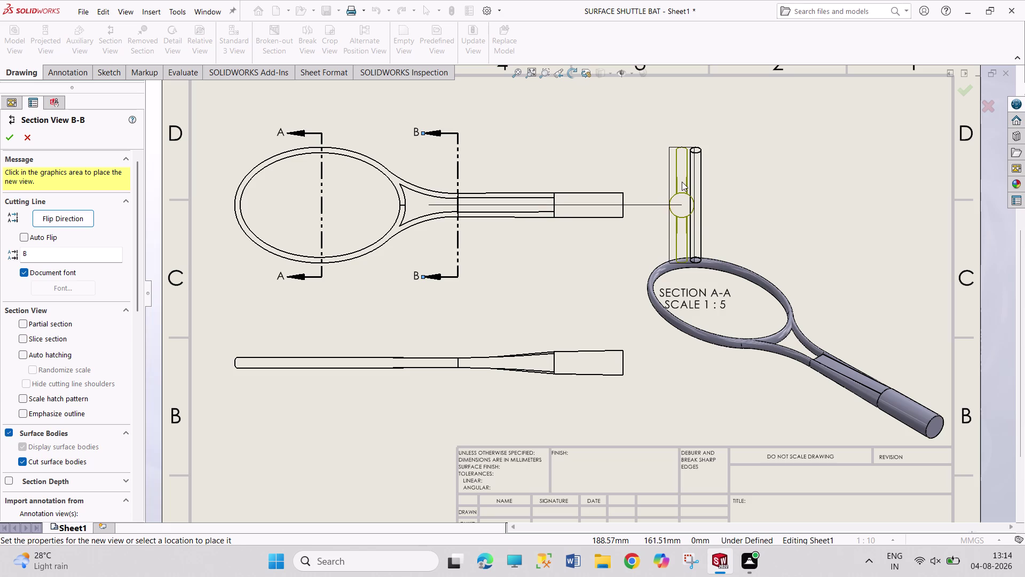
Discard section B-B and place a new vertical cutting line C across the bat handle.
key(Escape)
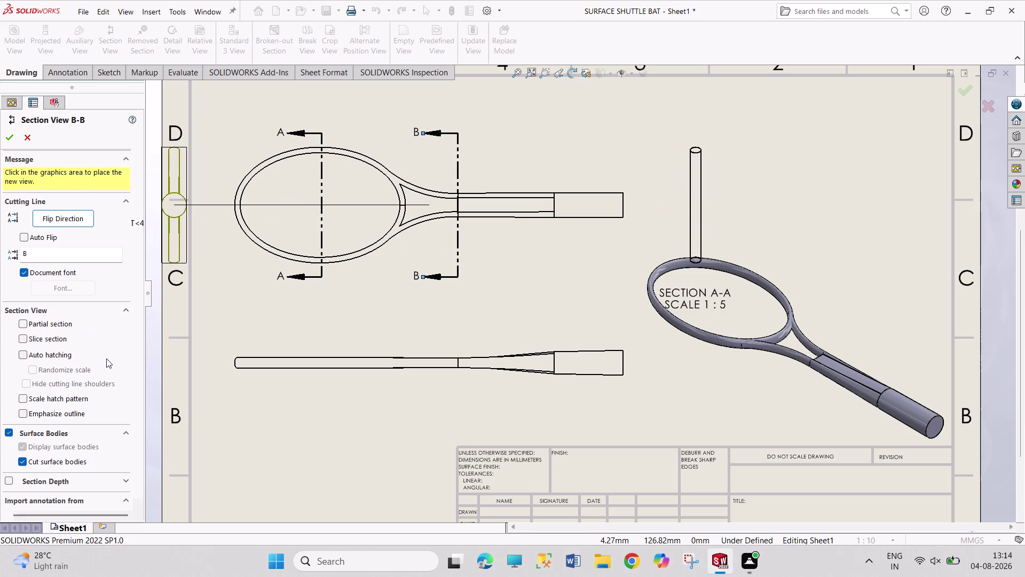
key(Escape)
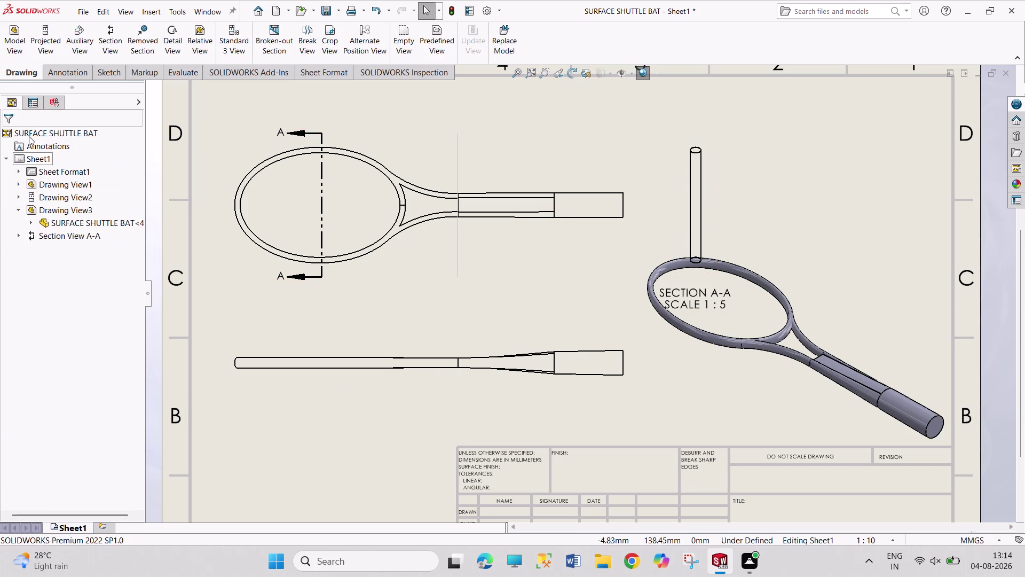
click(103, 40)
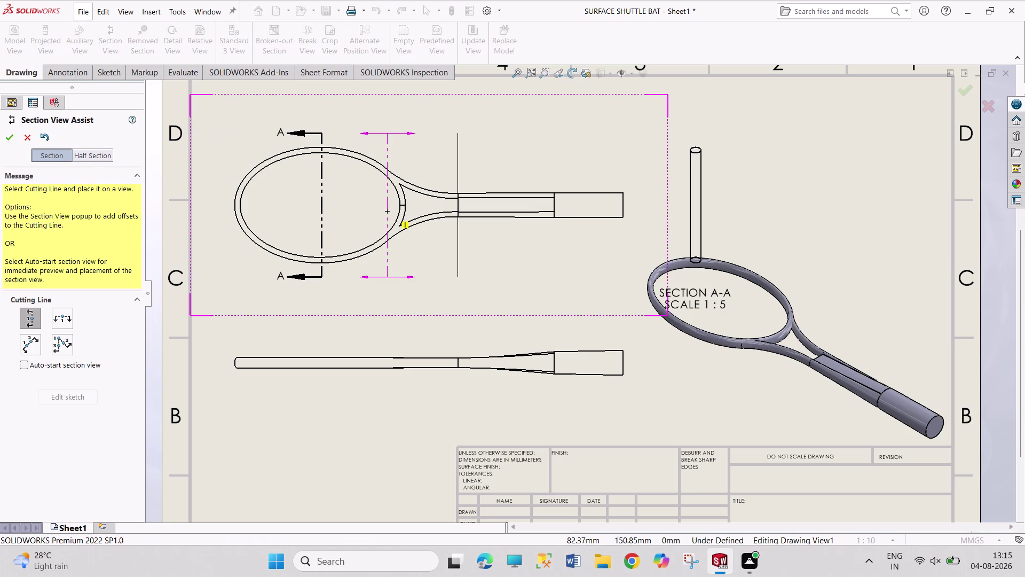
click(456, 205)
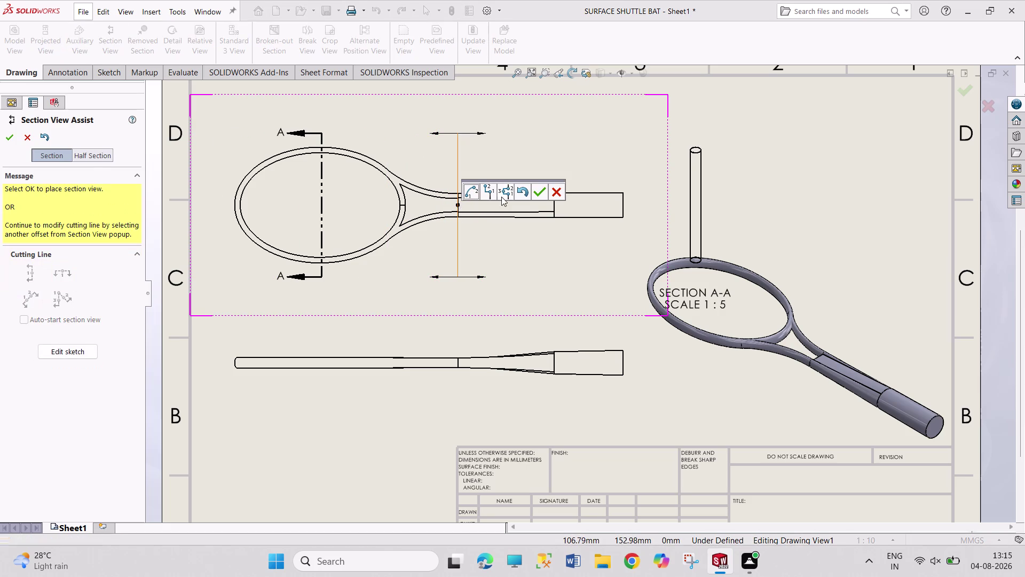
click(542, 188)
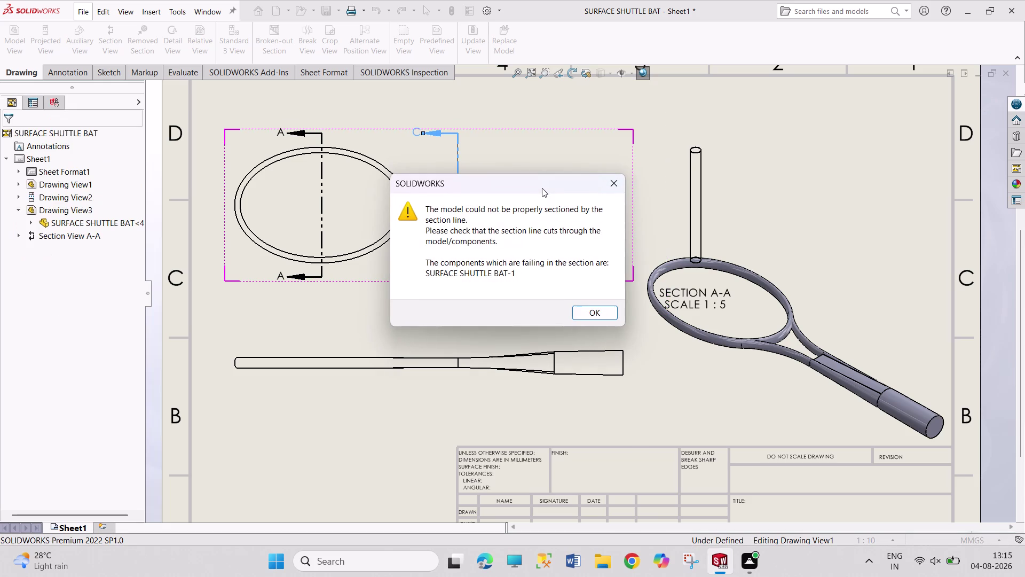
click(606, 182)
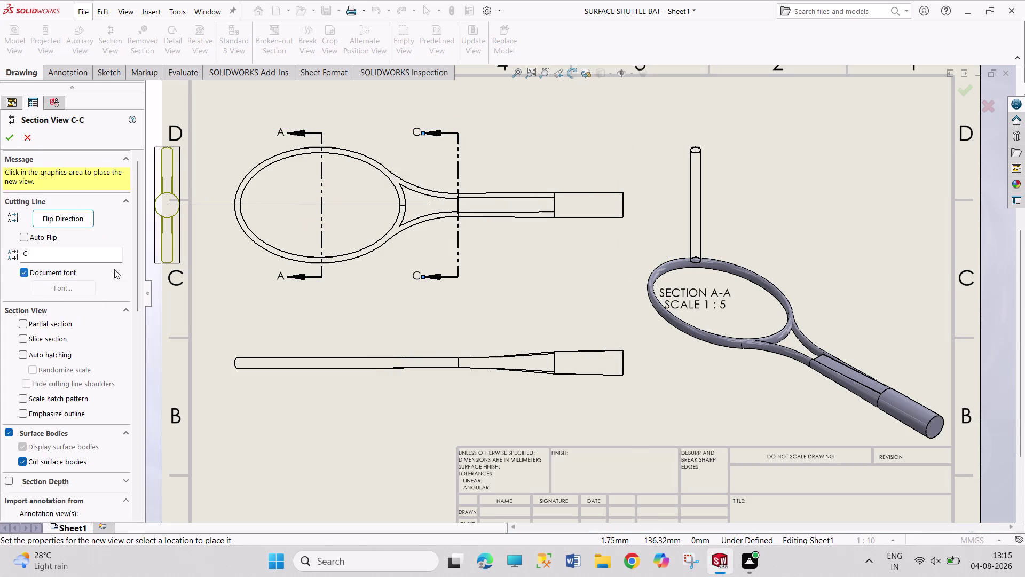
Reverse the C-C cut direction so its arrows point toward the handle end.
click(42, 237)
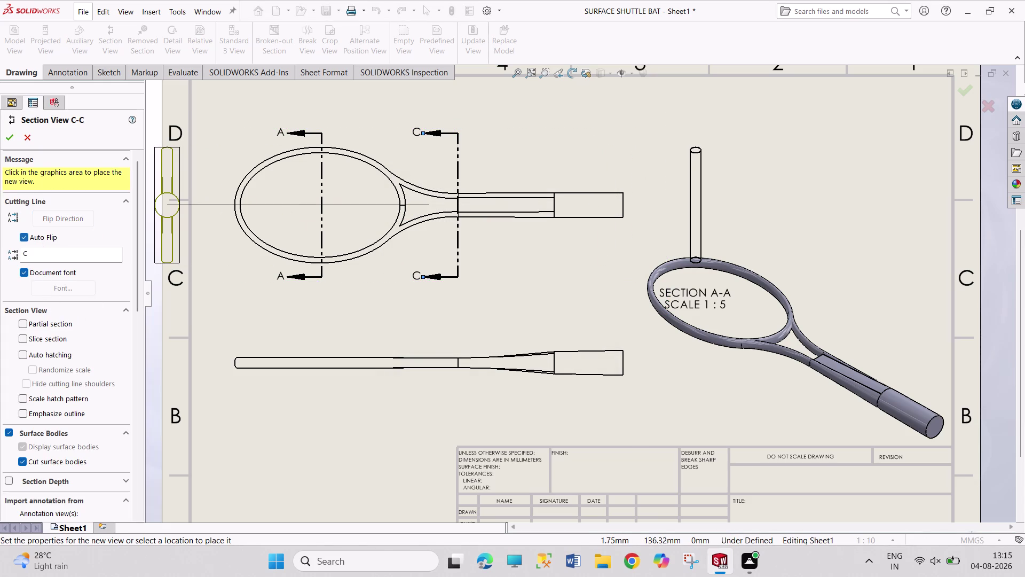
click(42, 240)
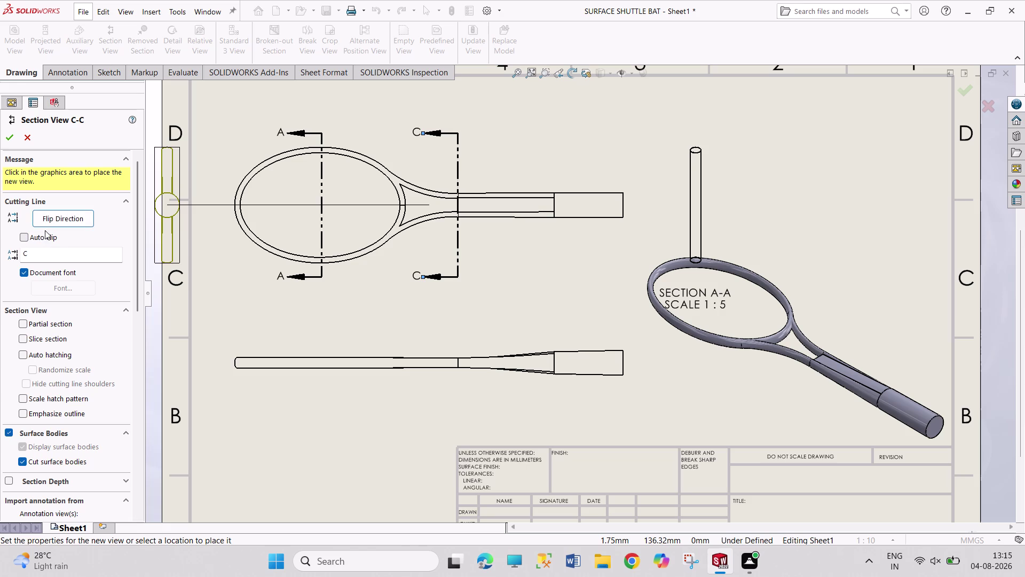
click(47, 223)
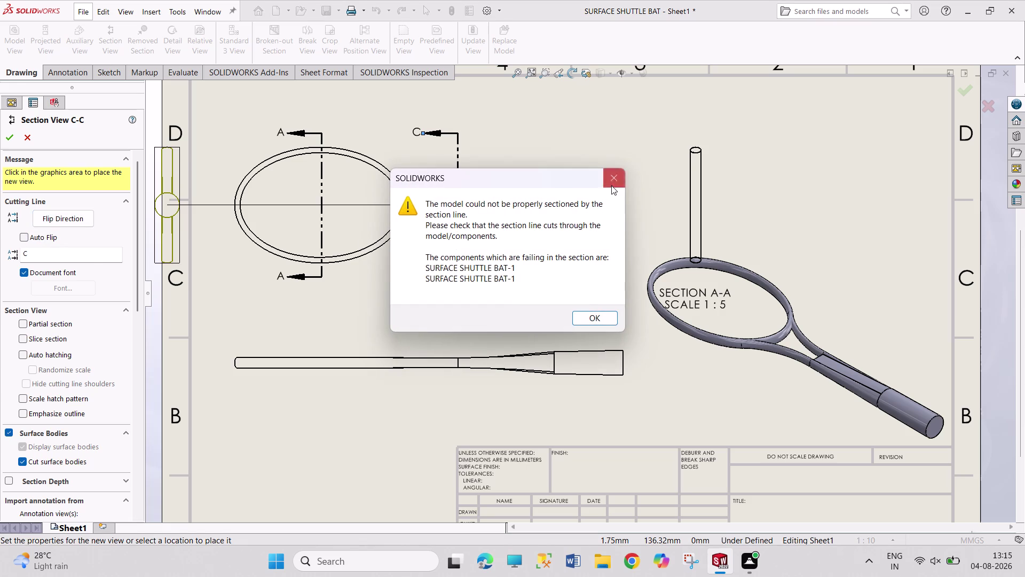
click(611, 185)
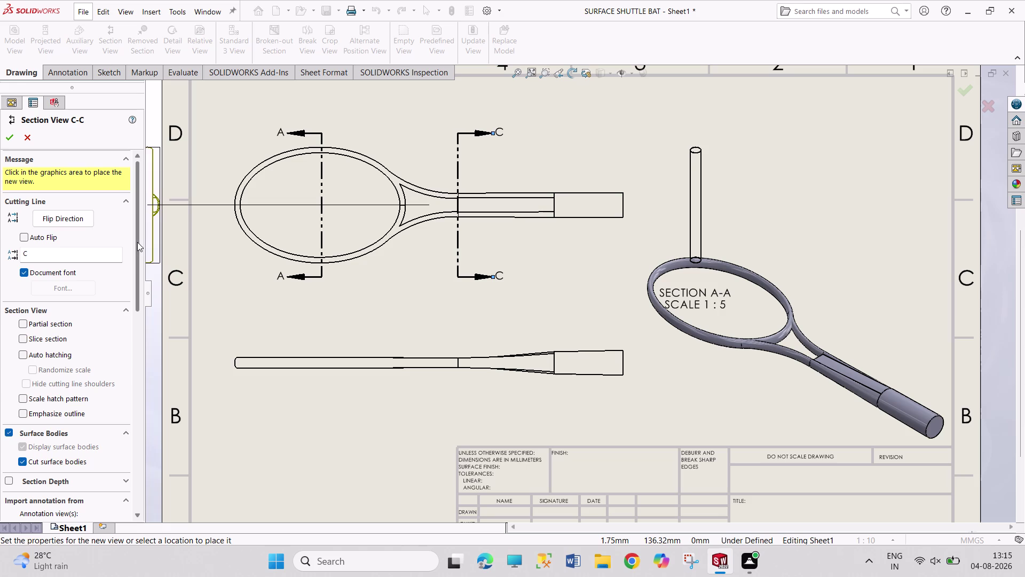
Review the Section View C-C options and set it as a slice section.
drag(138, 242, 140, 259)
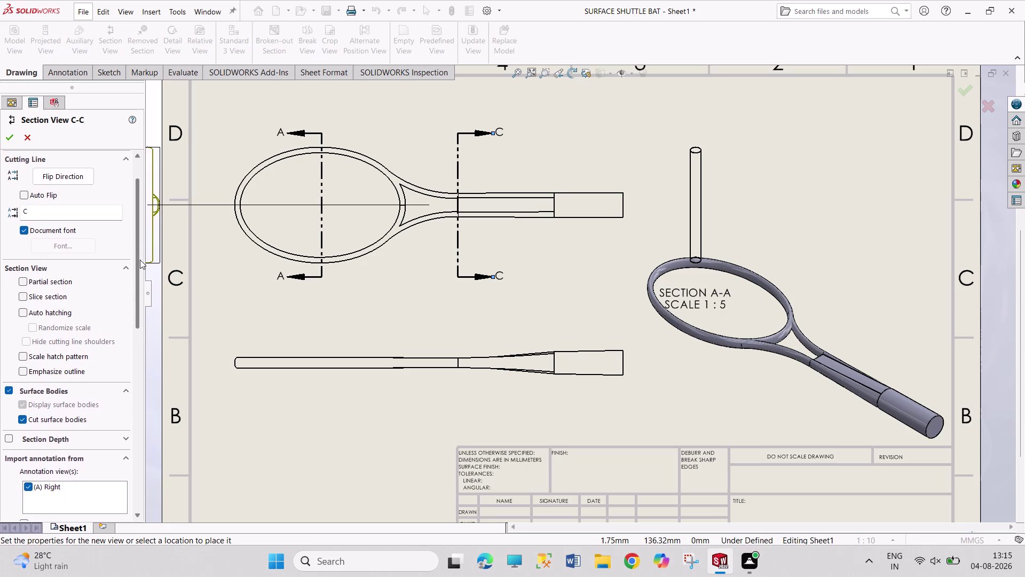
drag(140, 259, 117, 349)
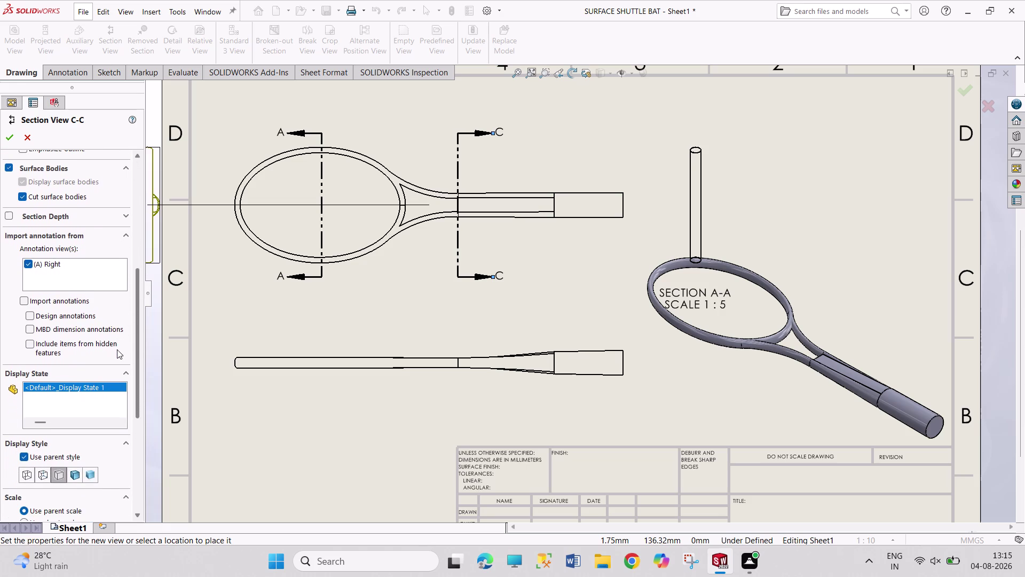
drag(117, 350, 101, 384)
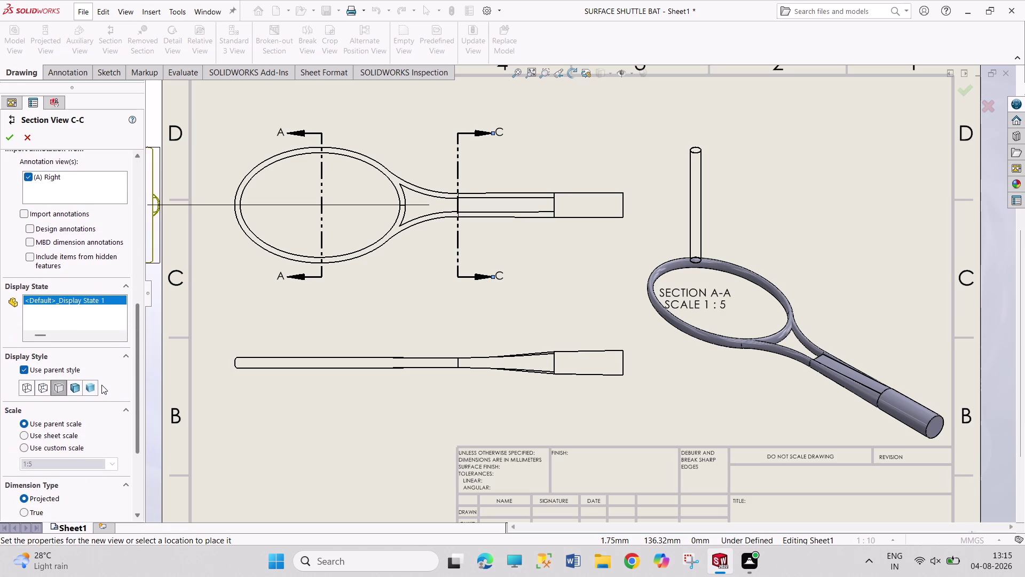
drag(102, 384, 96, 421)
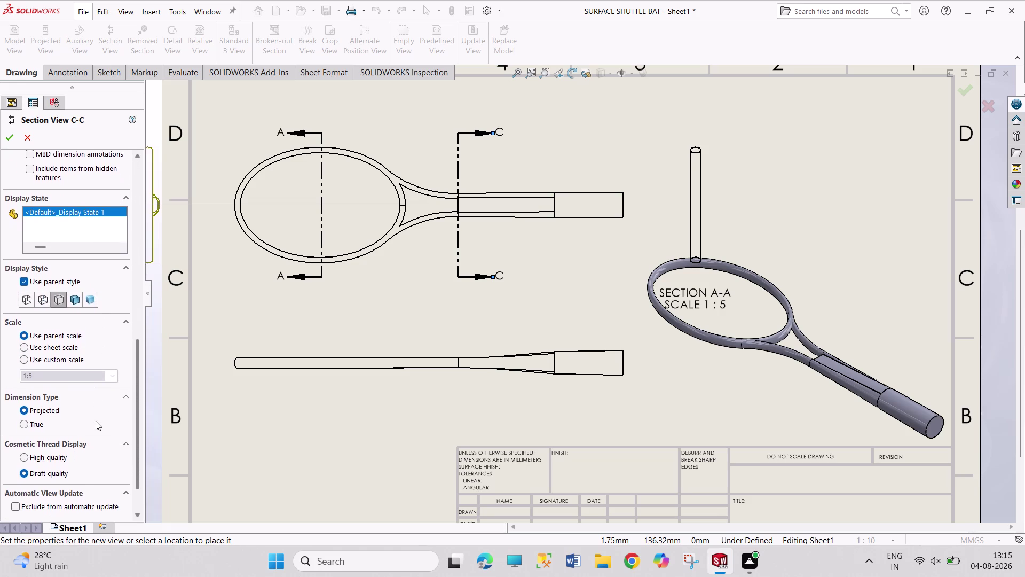
drag(95, 421, 90, 464)
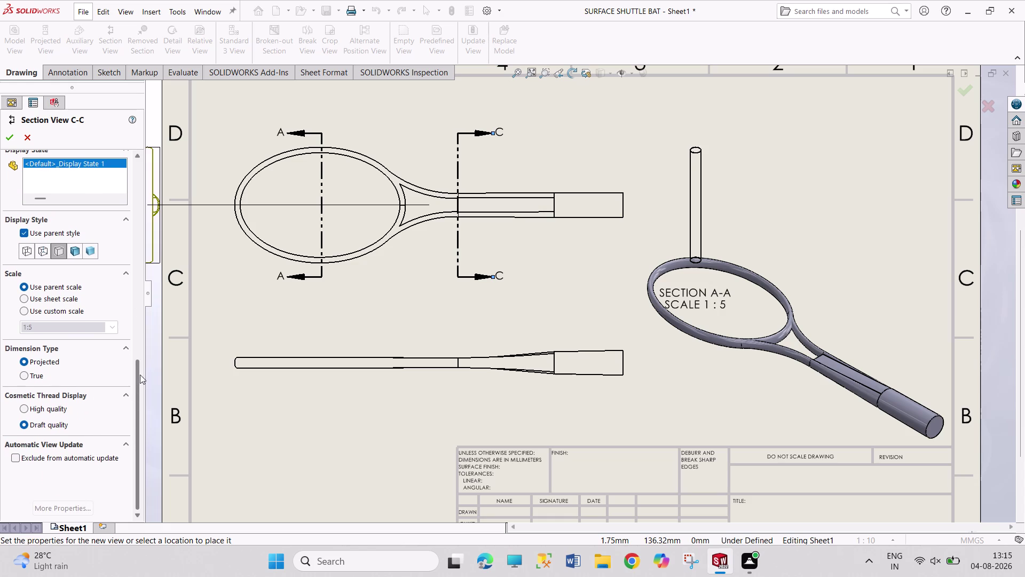
drag(137, 370, 138, 358)
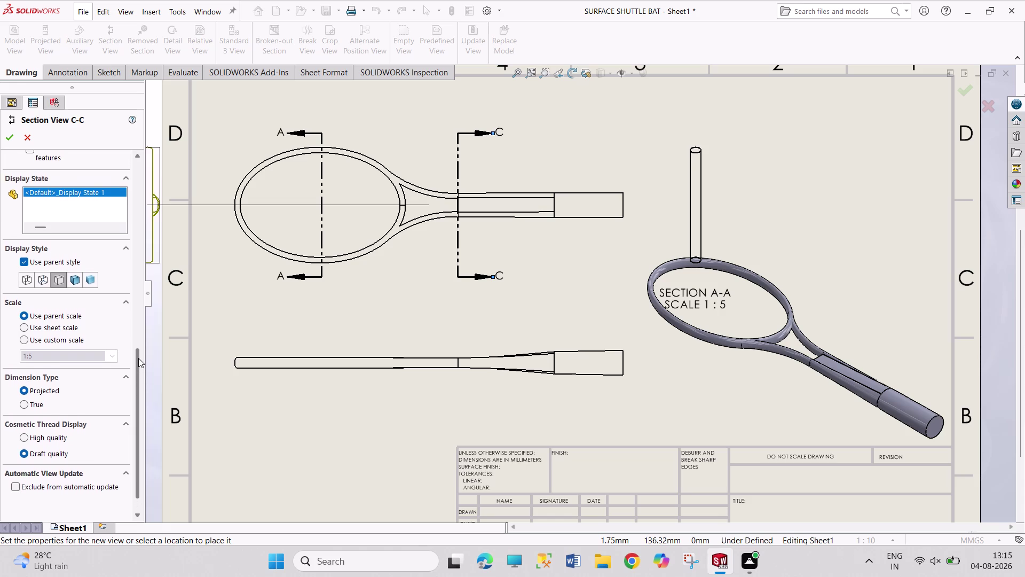
drag(139, 358, 147, 309)
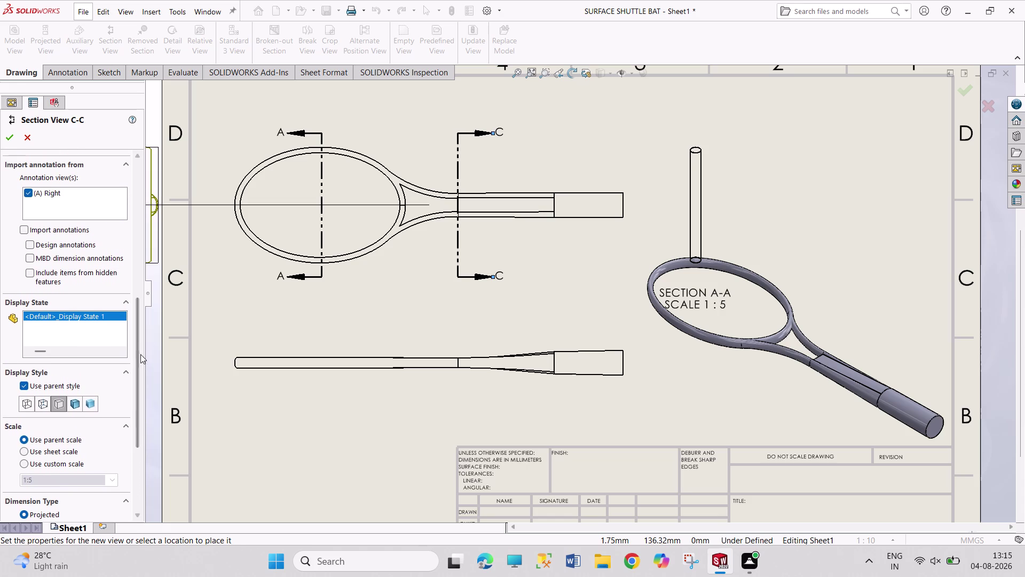
drag(138, 358, 140, 351)
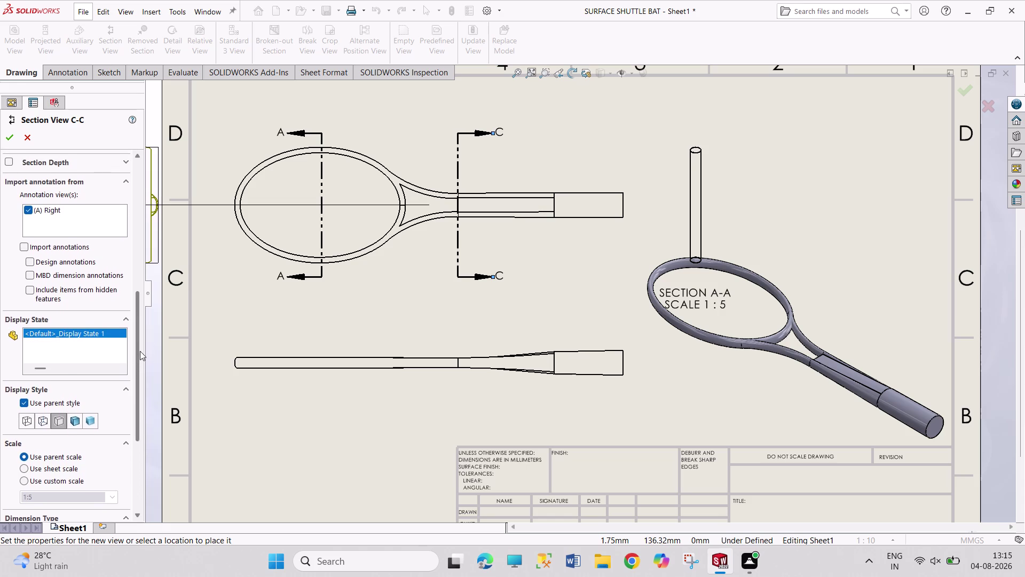
drag(140, 351, 141, 333)
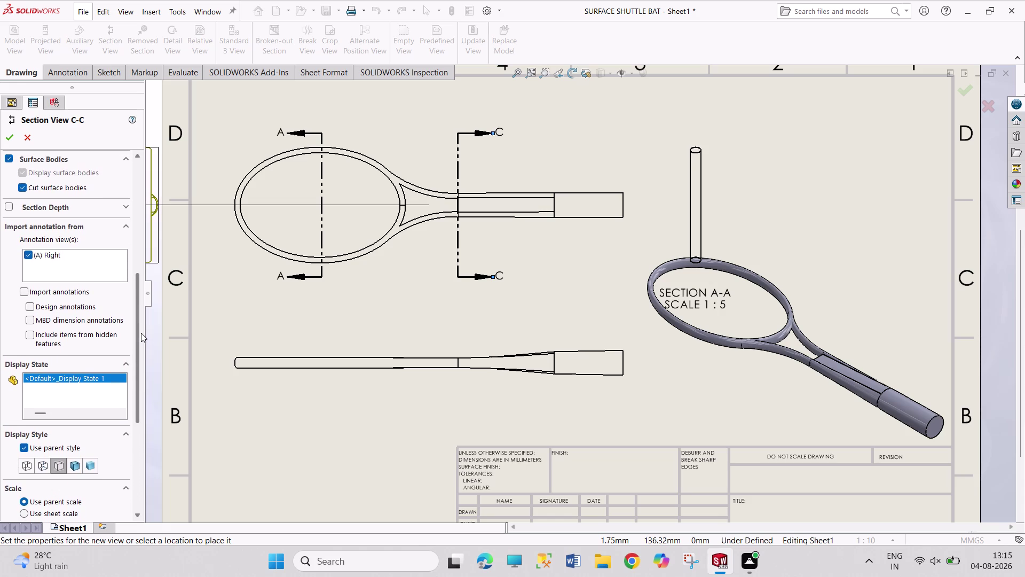
drag(141, 333, 141, 329)
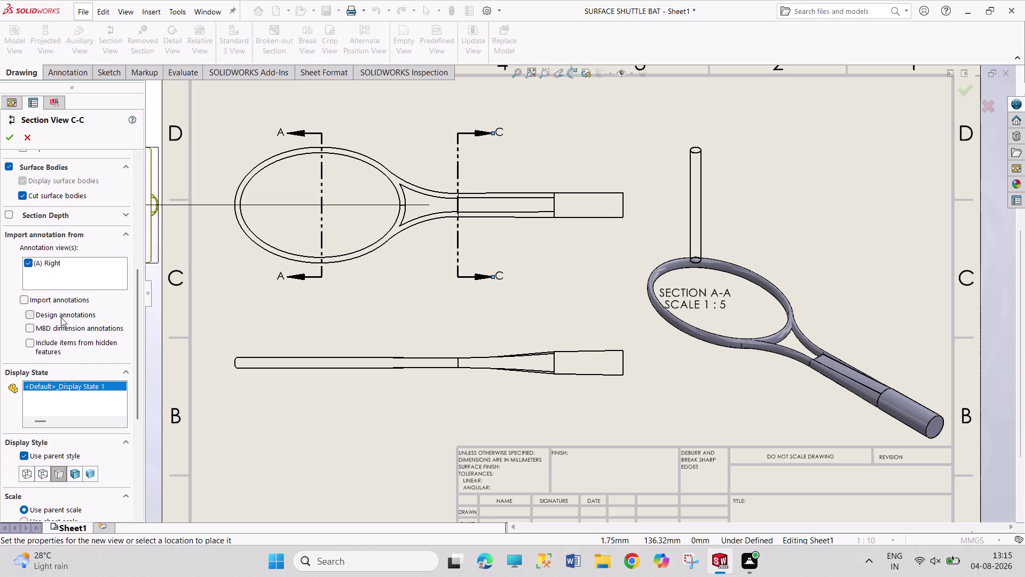
scroll(up, 3)
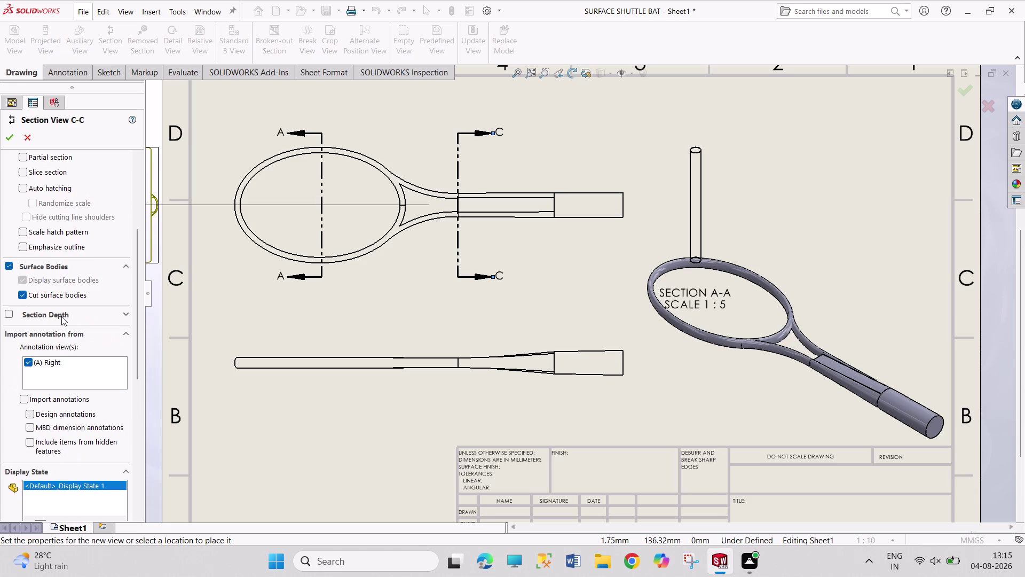
scroll(up, 3)
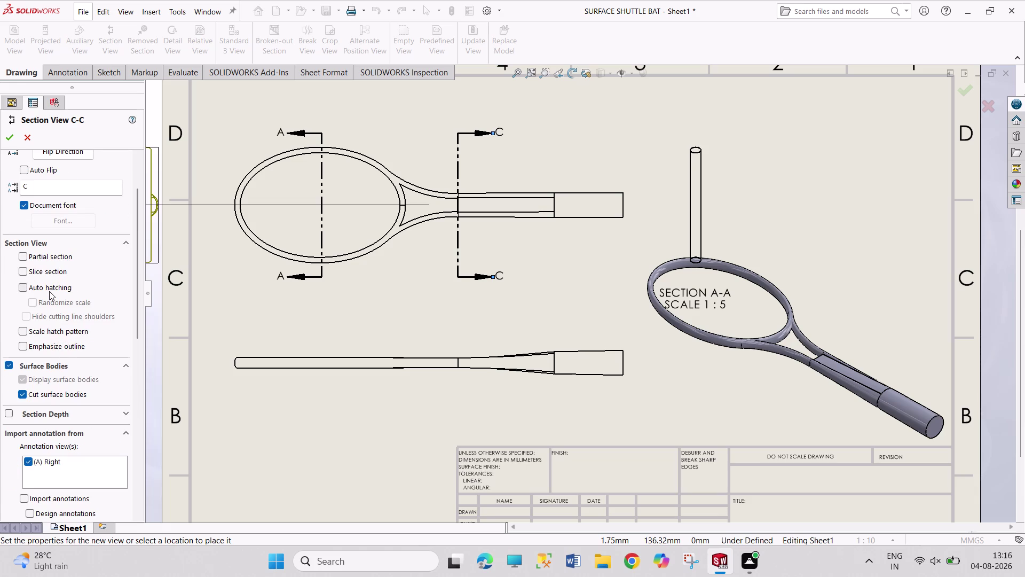
click(57, 272)
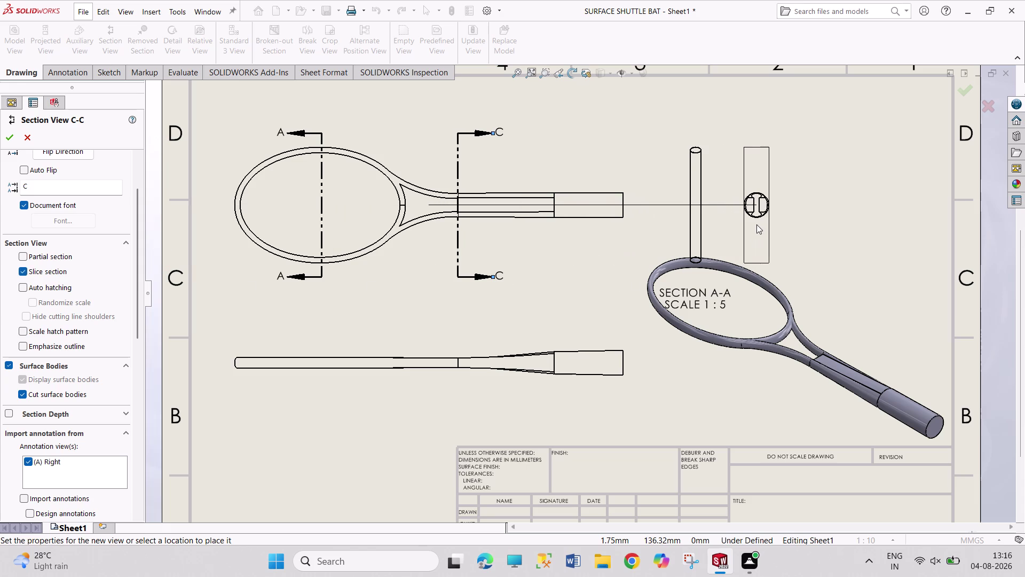
Place the circular slice section C-C to the right of the upright view and confirm it.
click(757, 224)
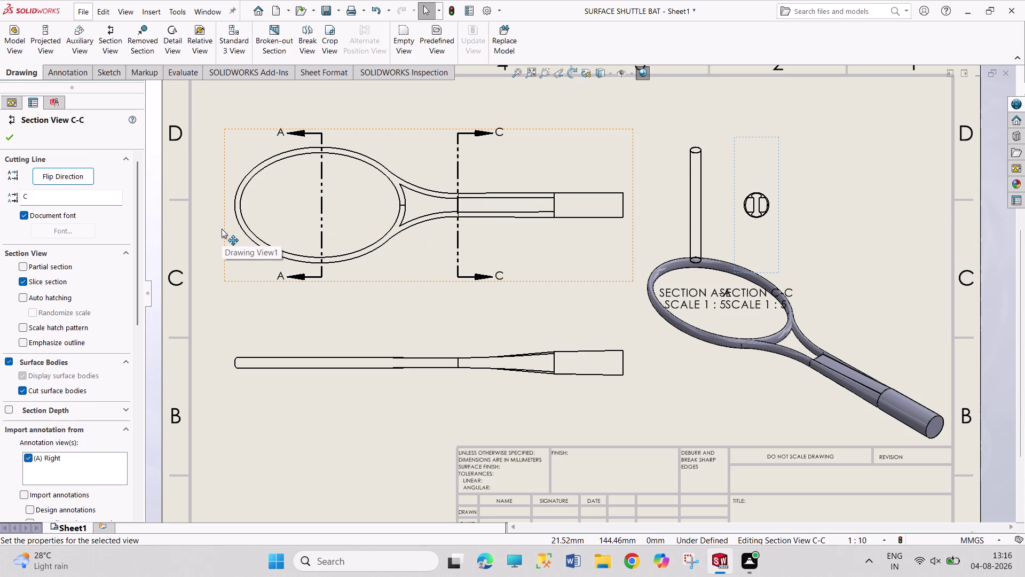
click(9, 136)
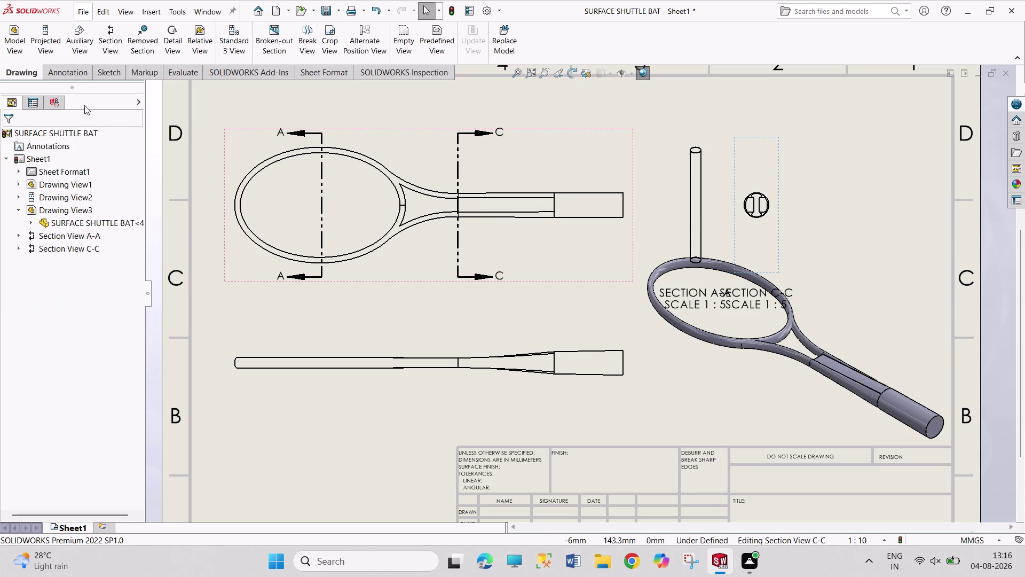
Add a reversed cutting line D-D at the handle's end.
click(112, 34)
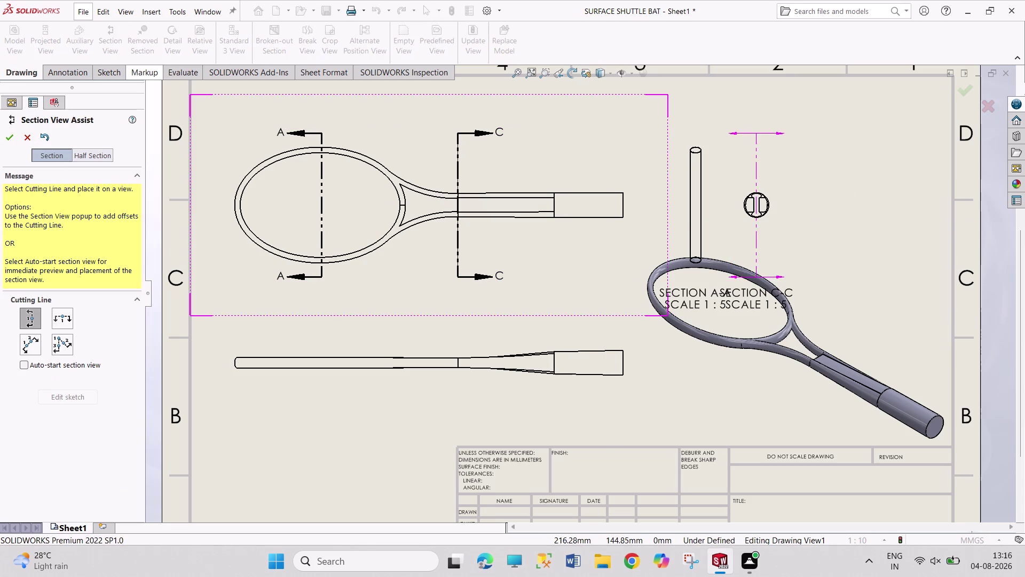
click(623, 203)
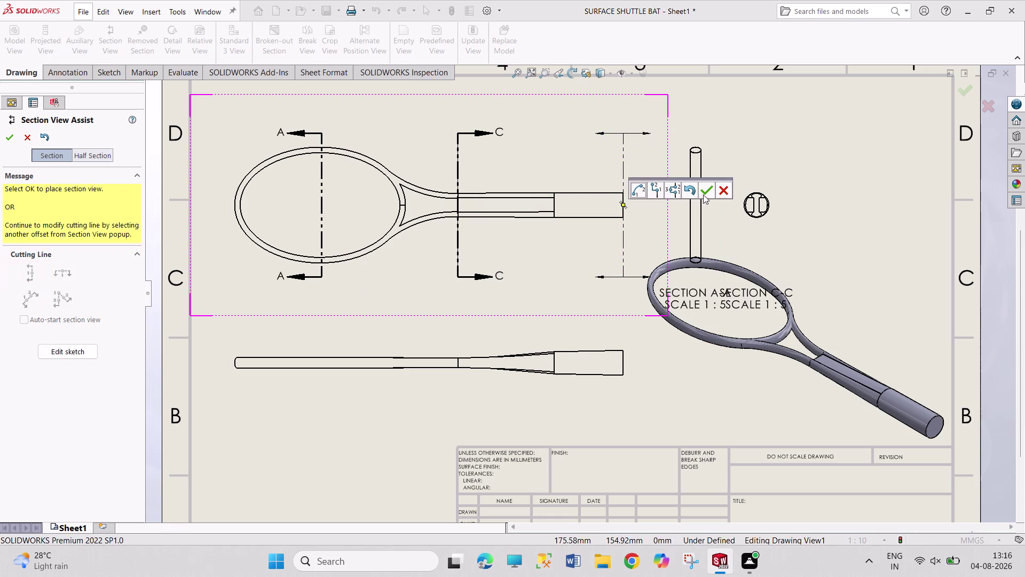
click(710, 187)
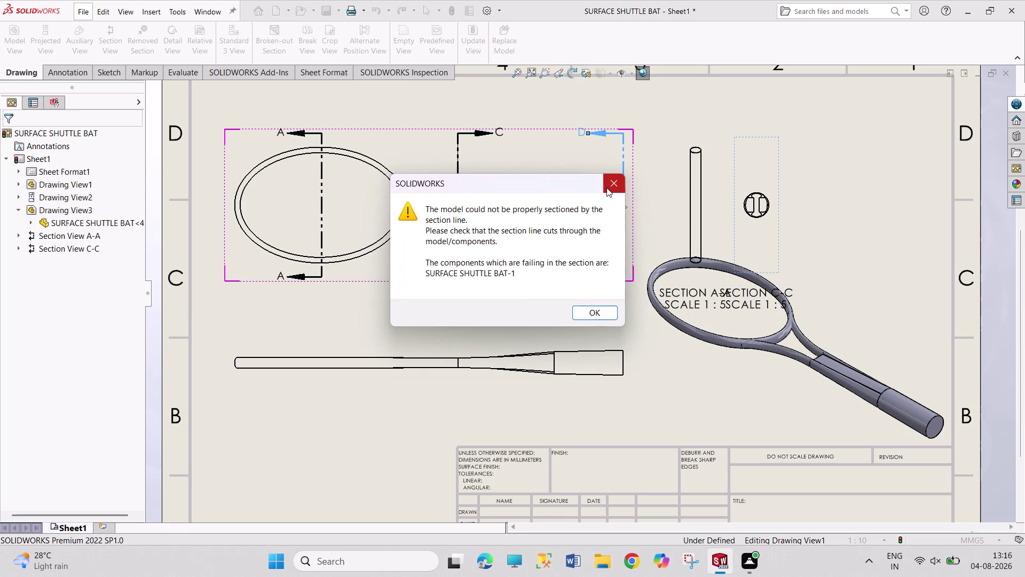
click(607, 188)
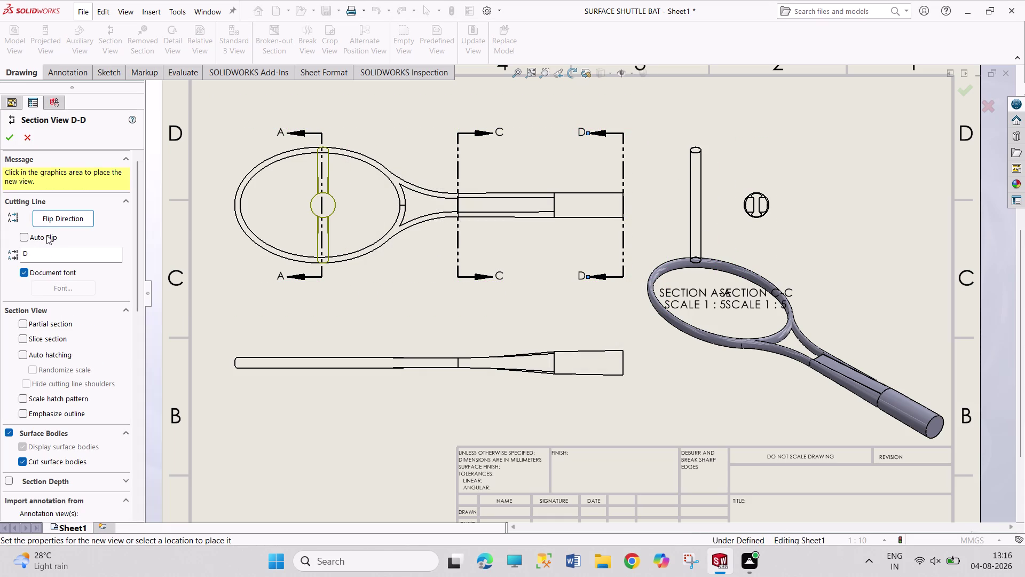
click(63, 220)
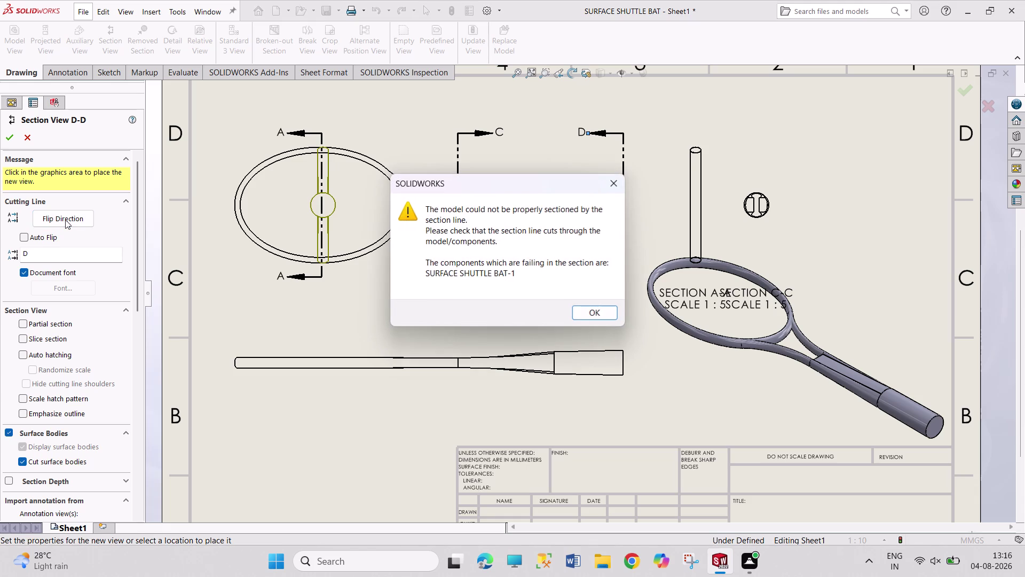
click(612, 192)
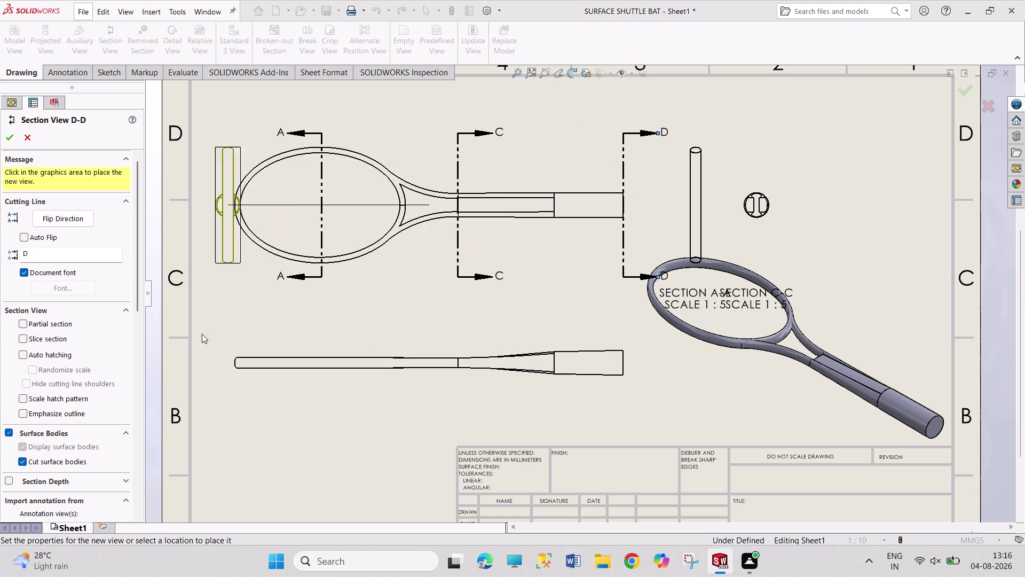
Make D-D a slice section and place it right of section C-C.
drag(134, 301, 135, 301)
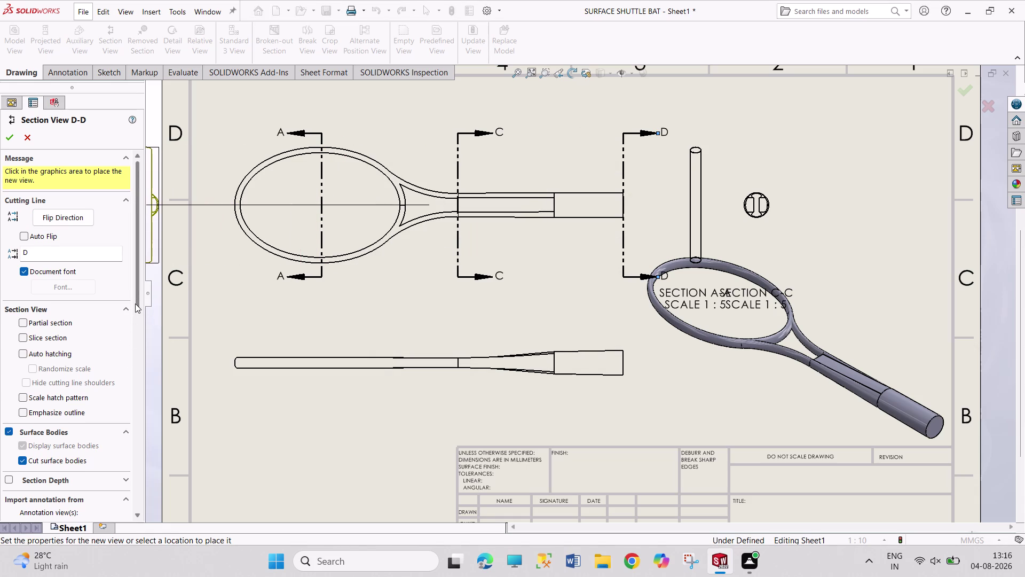
drag(135, 302, 136, 329)
click(57, 269)
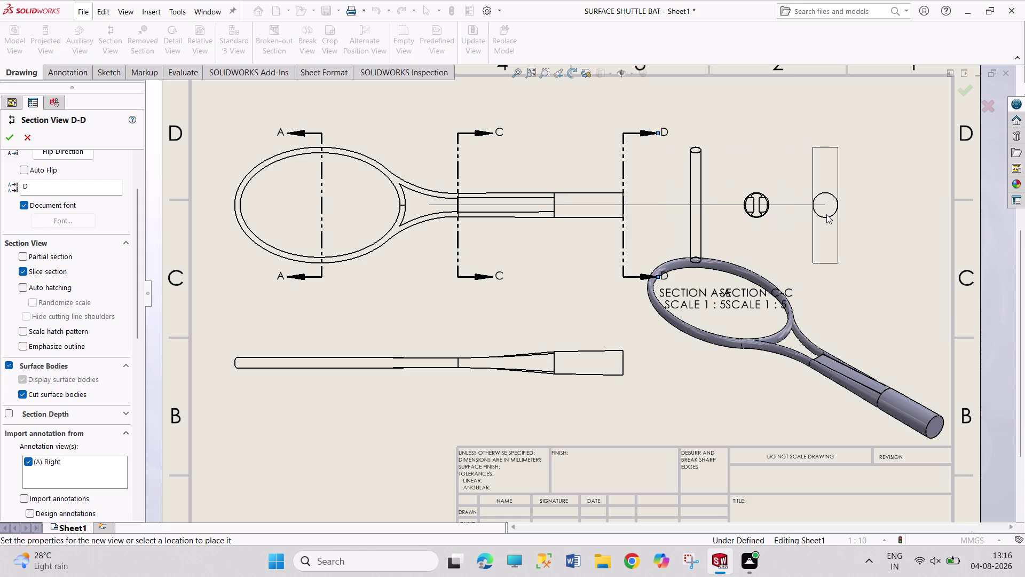
click(827, 214)
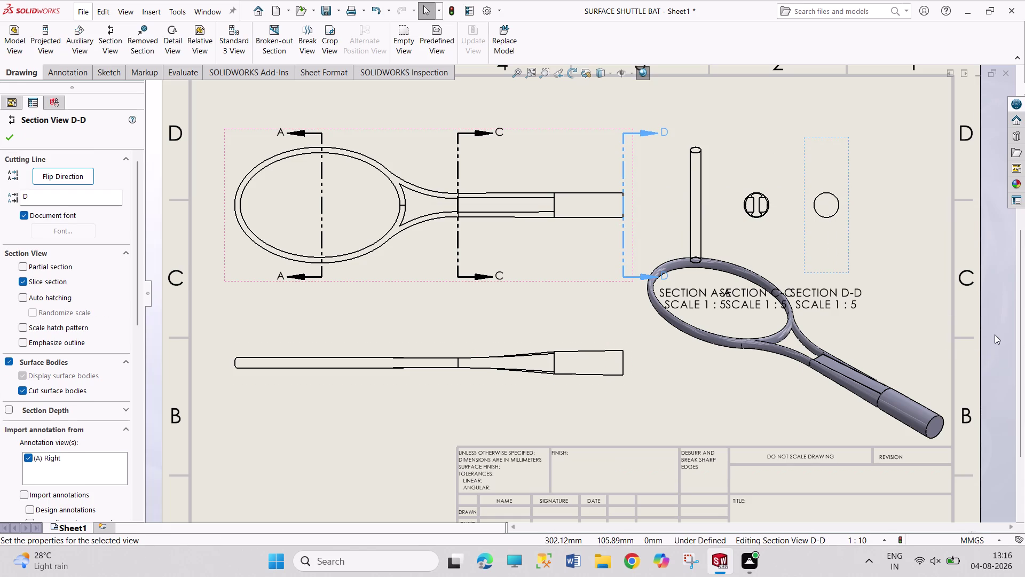
scroll(up, 3)
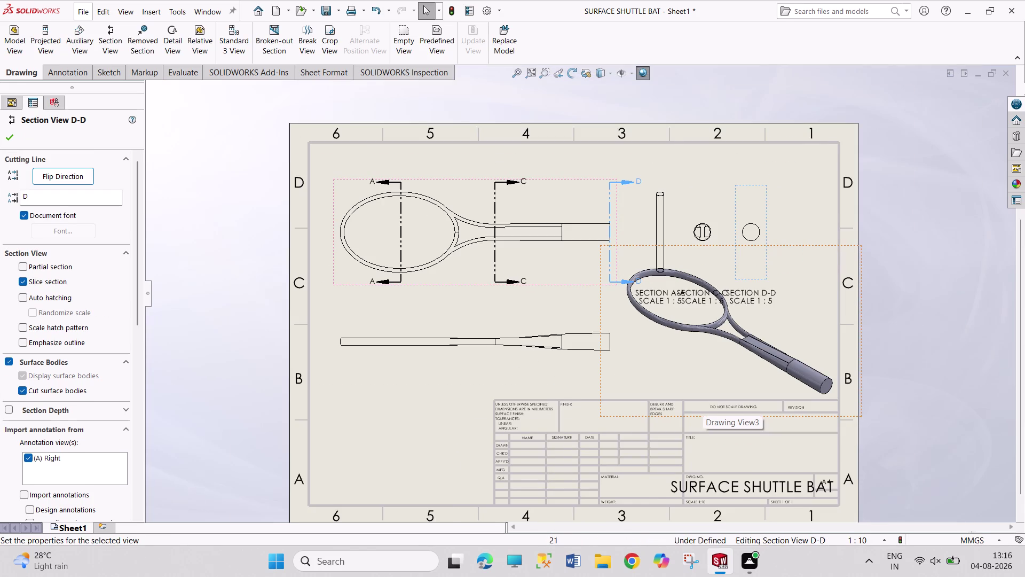
Nudge the long side view and move the 3D bat view lower on the sheet.
scroll(down, 3)
scroll(up, 3)
scroll(down, 3)
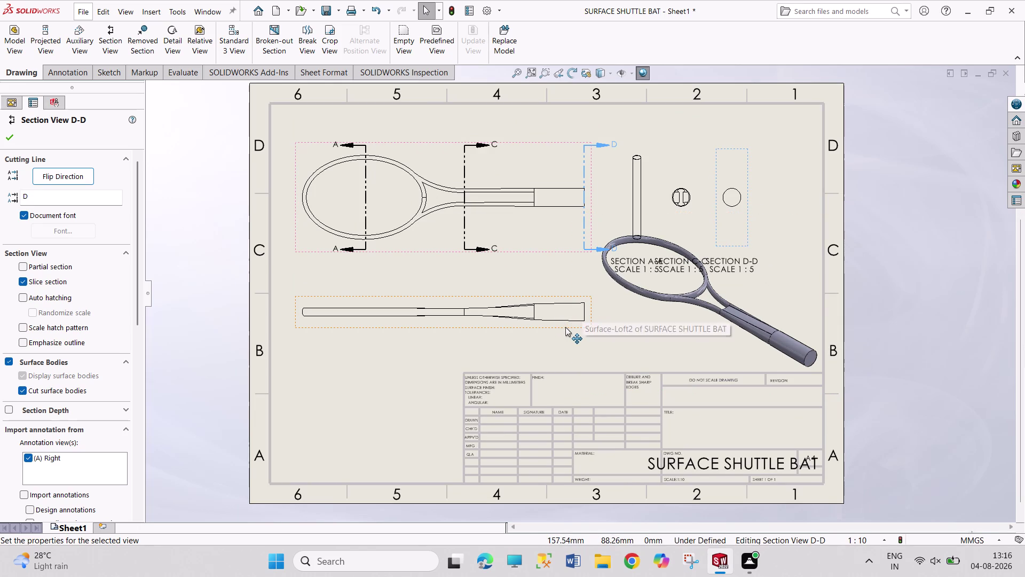
drag(563, 326, 534, 342)
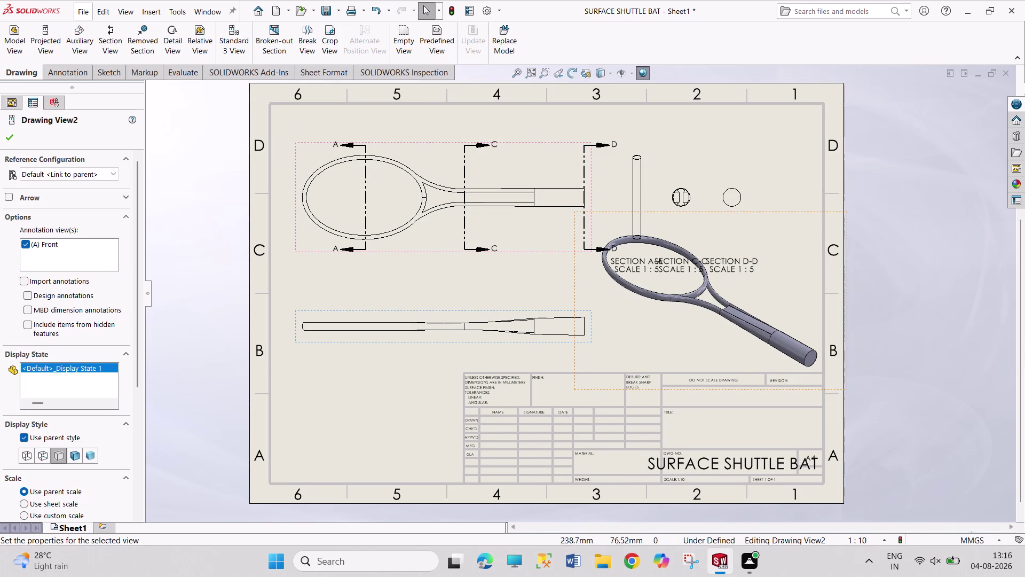
drag(784, 211, 784, 222)
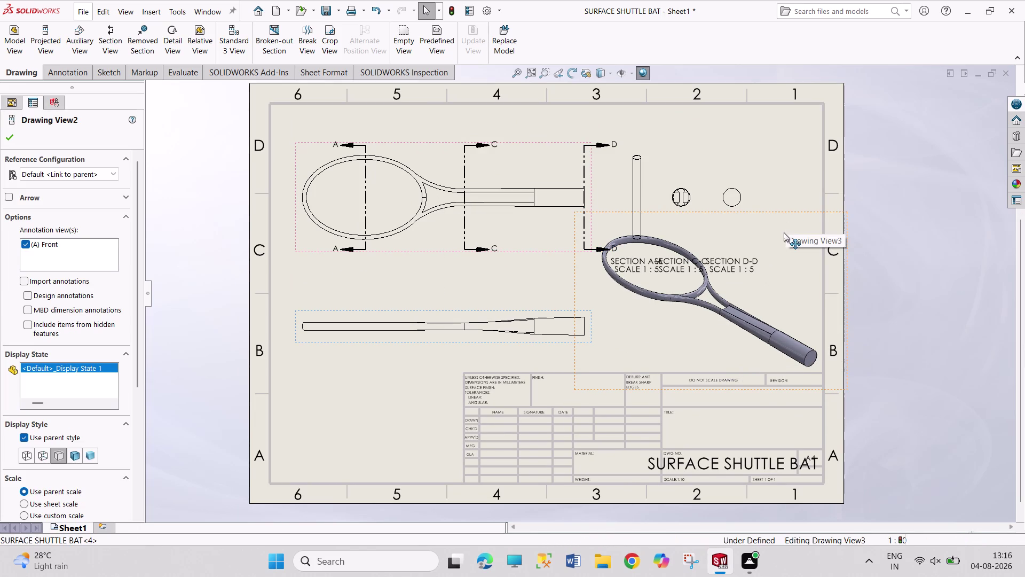
drag(784, 222, 784, 270)
click(923, 307)
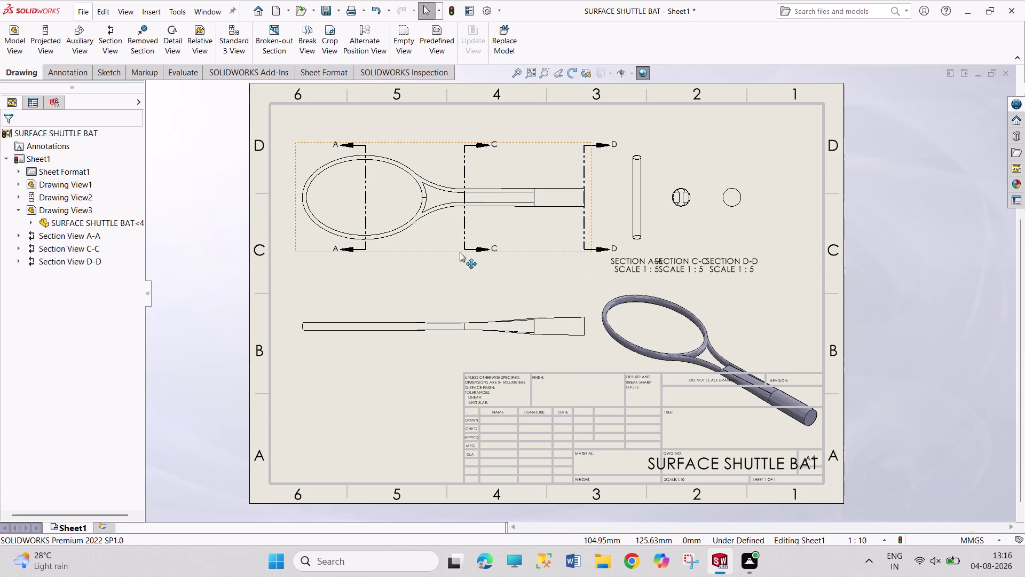
scroll(down, 3)
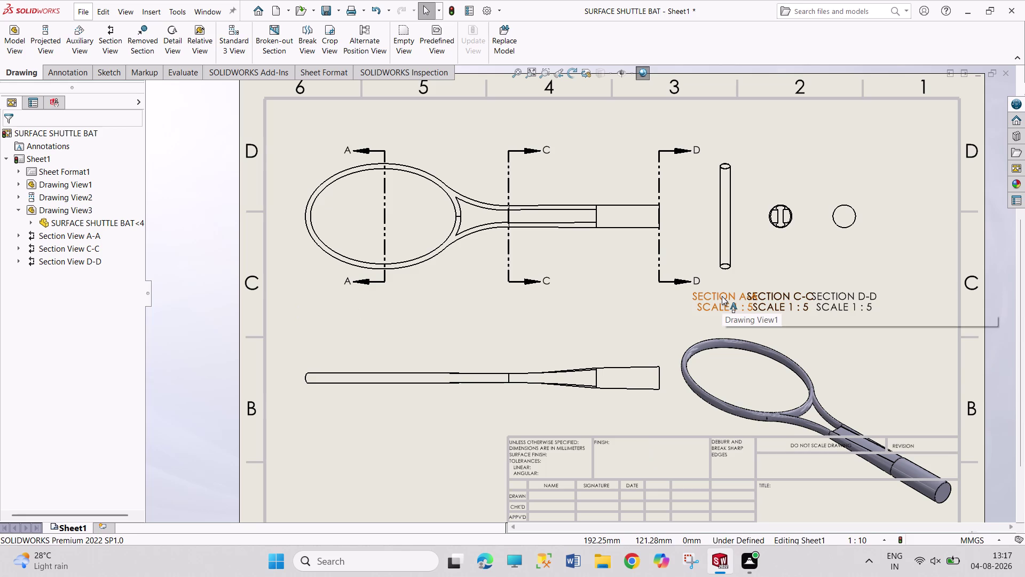
Move the SECTION A-A, C-C and D-D labels beneath their own views.
drag(723, 296, 726, 279)
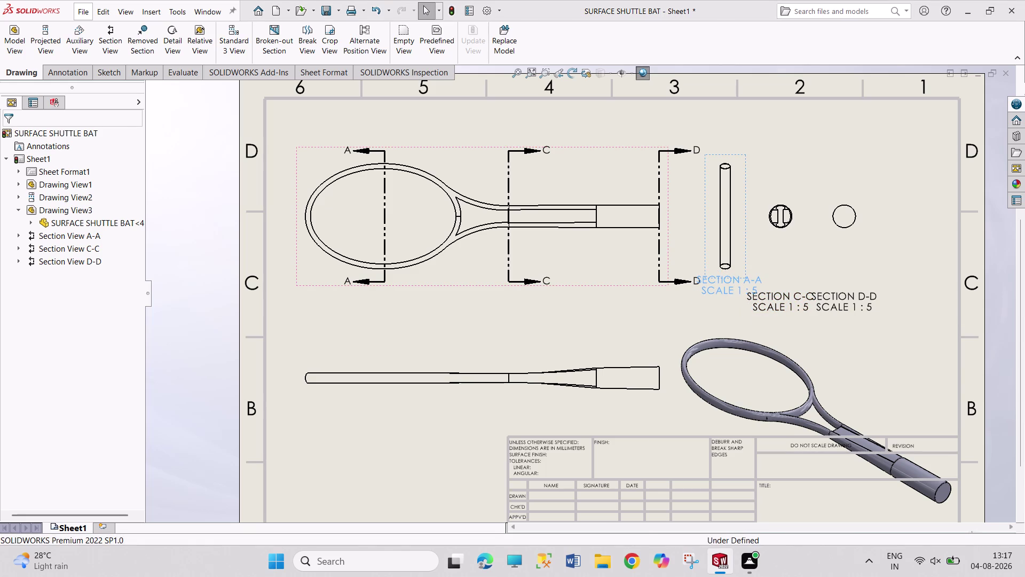
drag(851, 291, 884, 261)
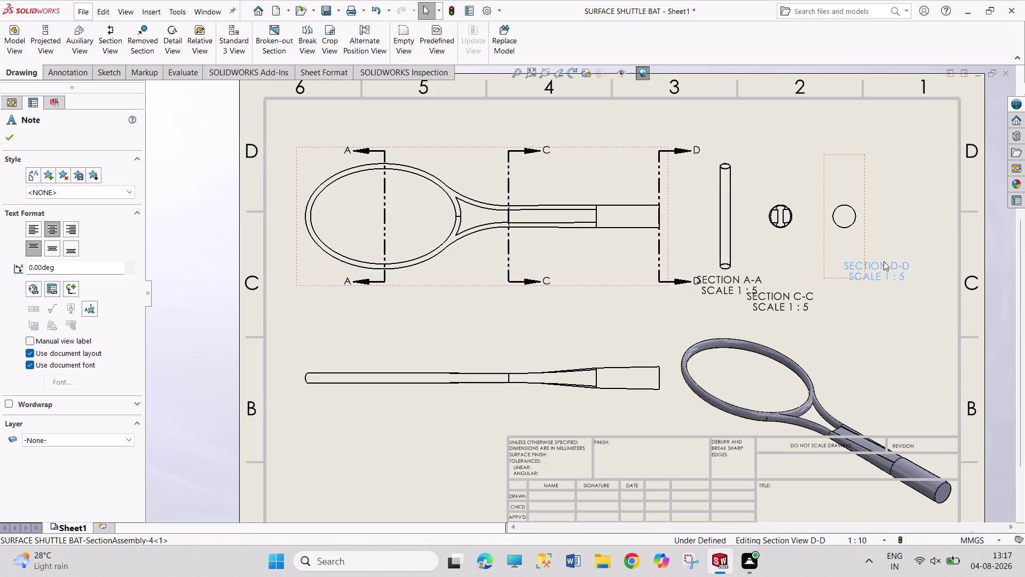
drag(884, 261, 905, 253)
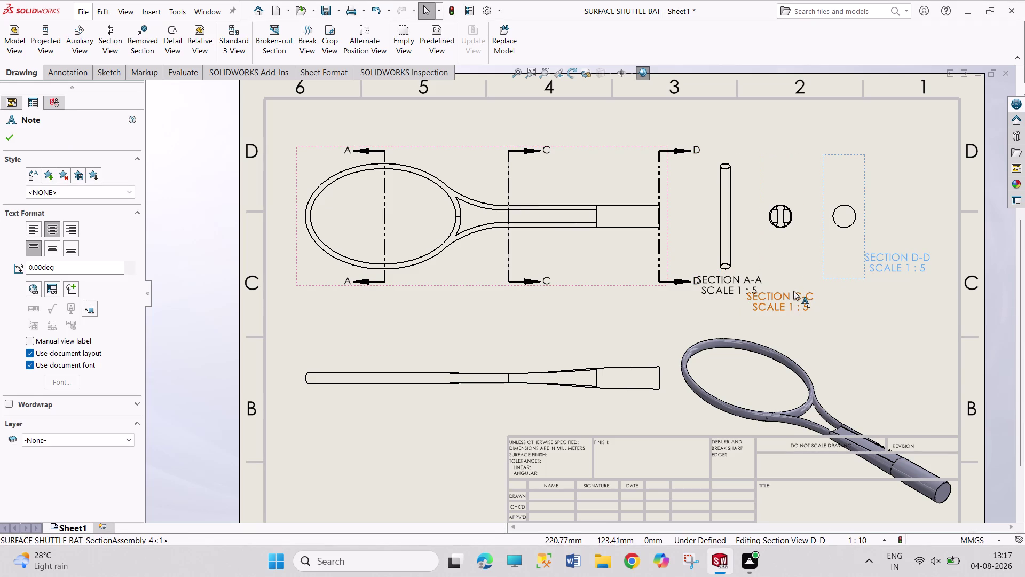
drag(793, 291, 799, 246)
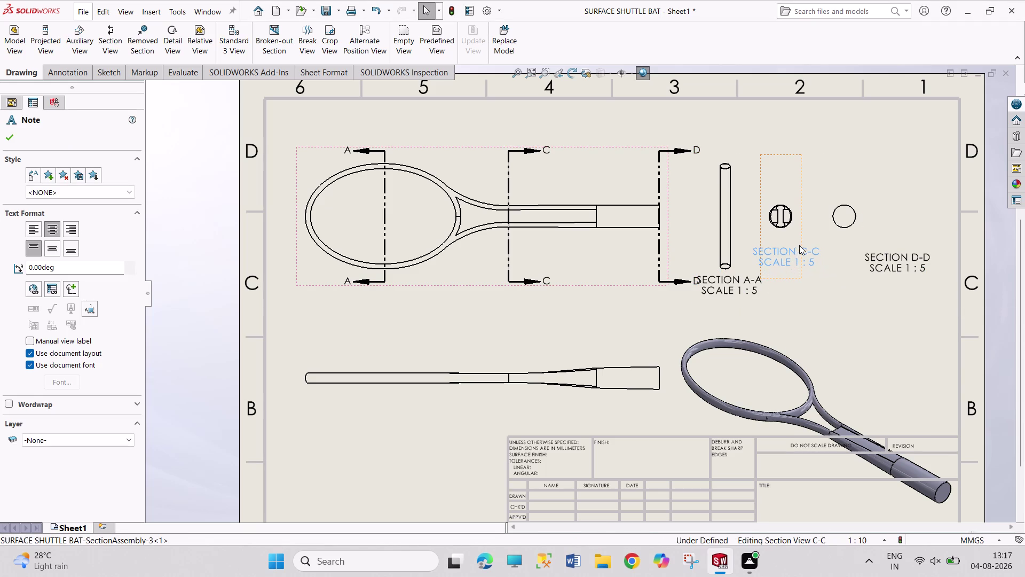
drag(800, 245, 798, 245)
click(938, 208)
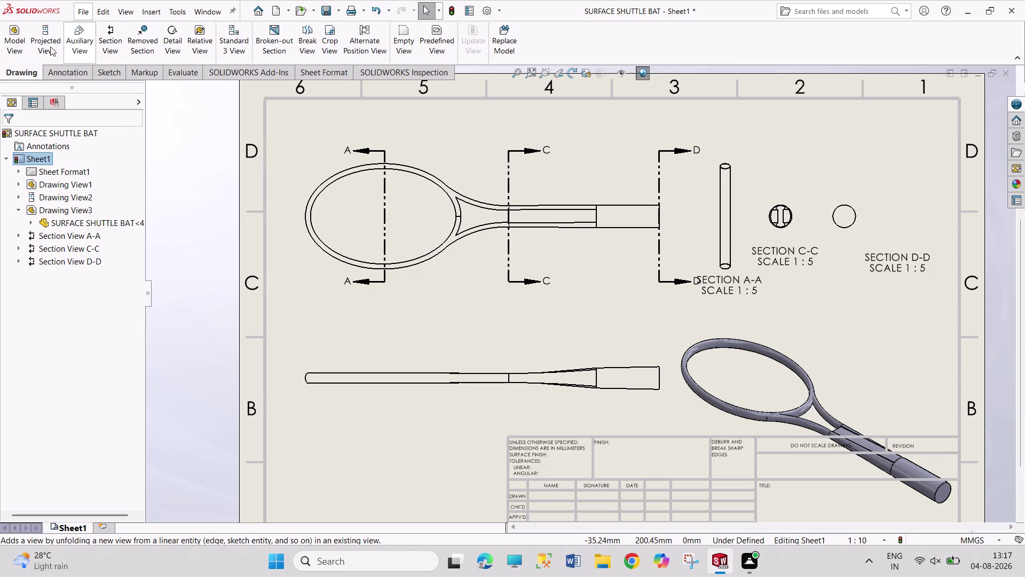
click(65, 69)
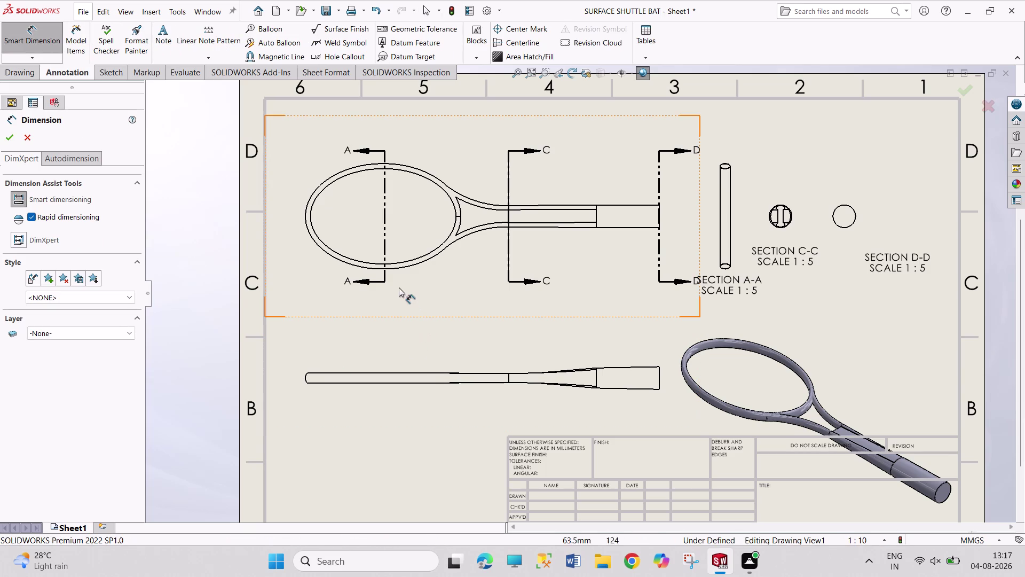
Attempt dimensions on two bat edges and the A-A cutting line, adding none.
click(397, 270)
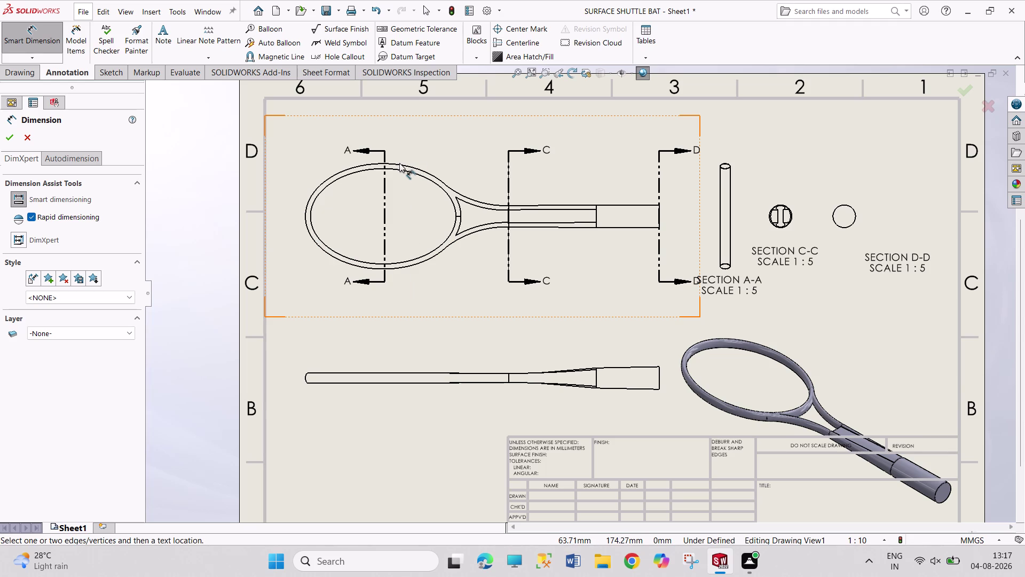
click(401, 164)
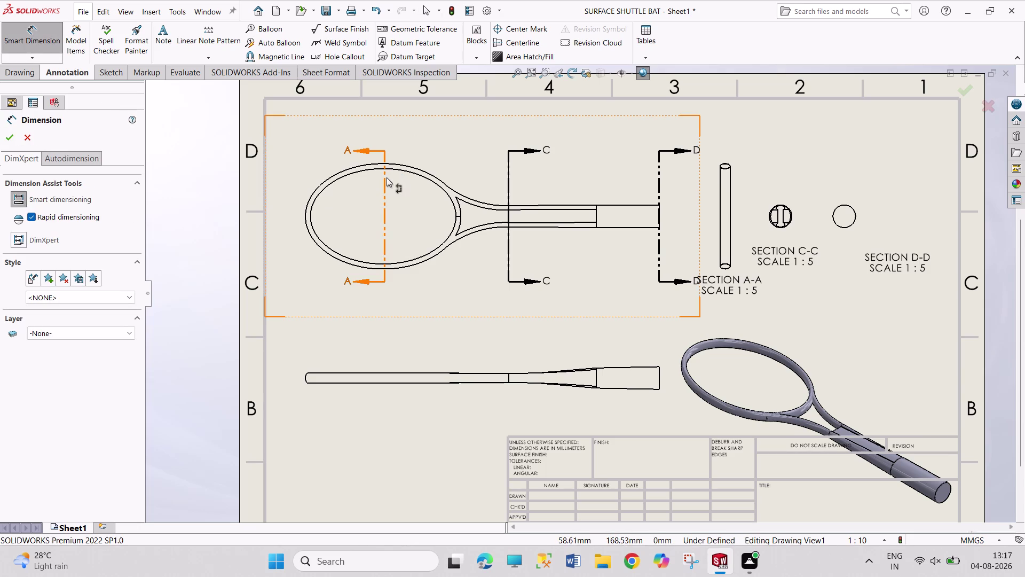
click(28, 134)
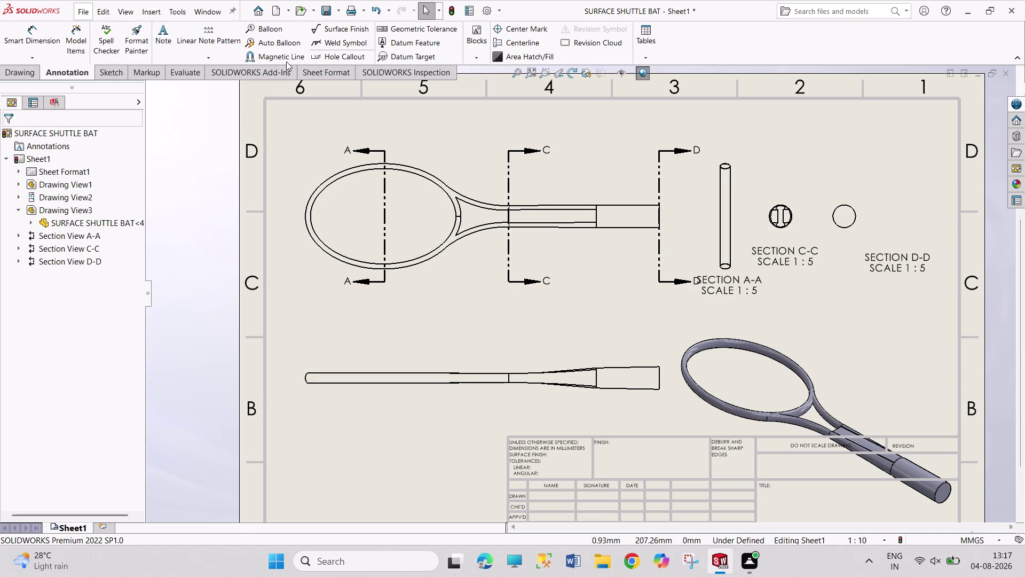
click(30, 68)
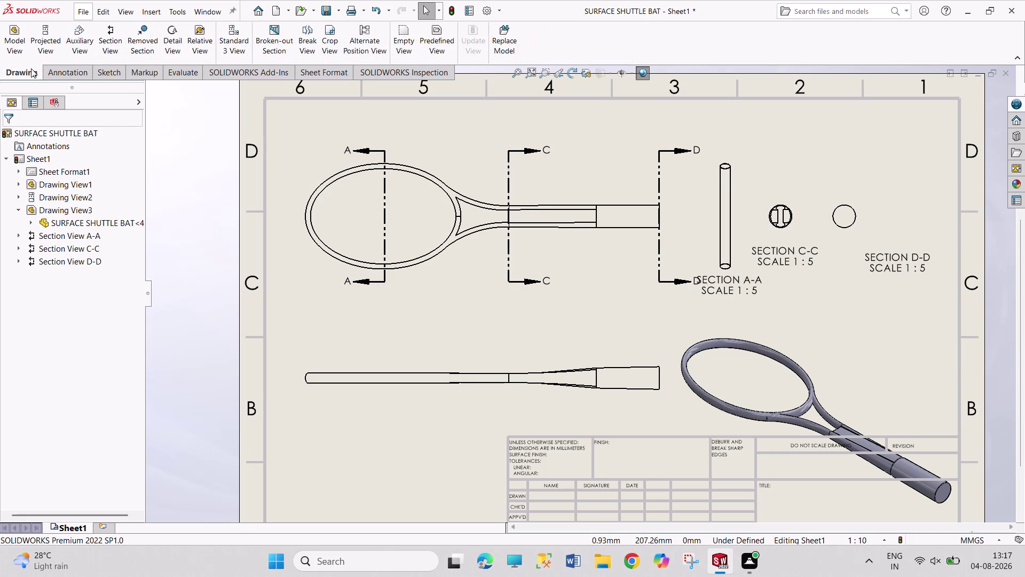
click(46, 72)
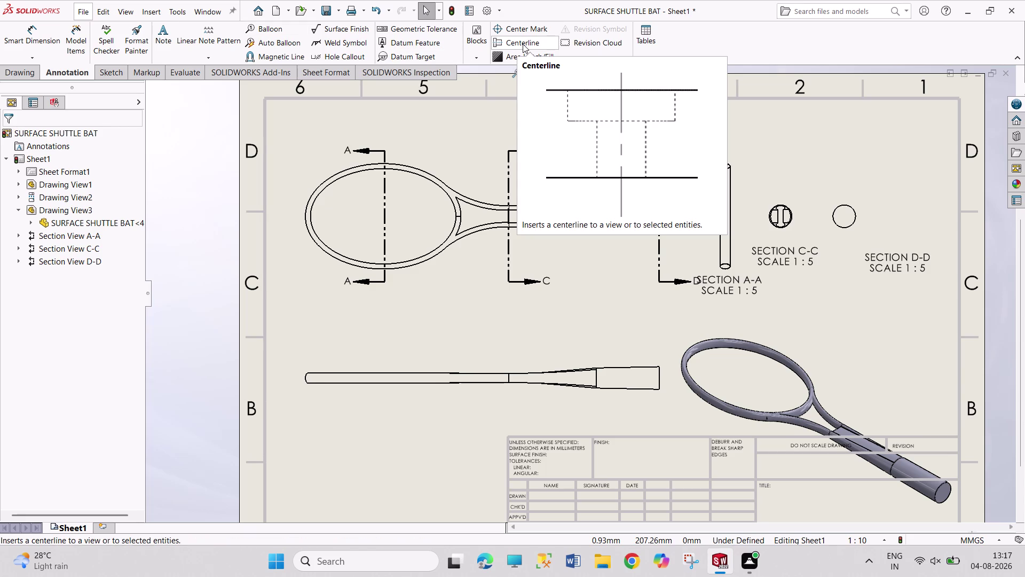
click(521, 30)
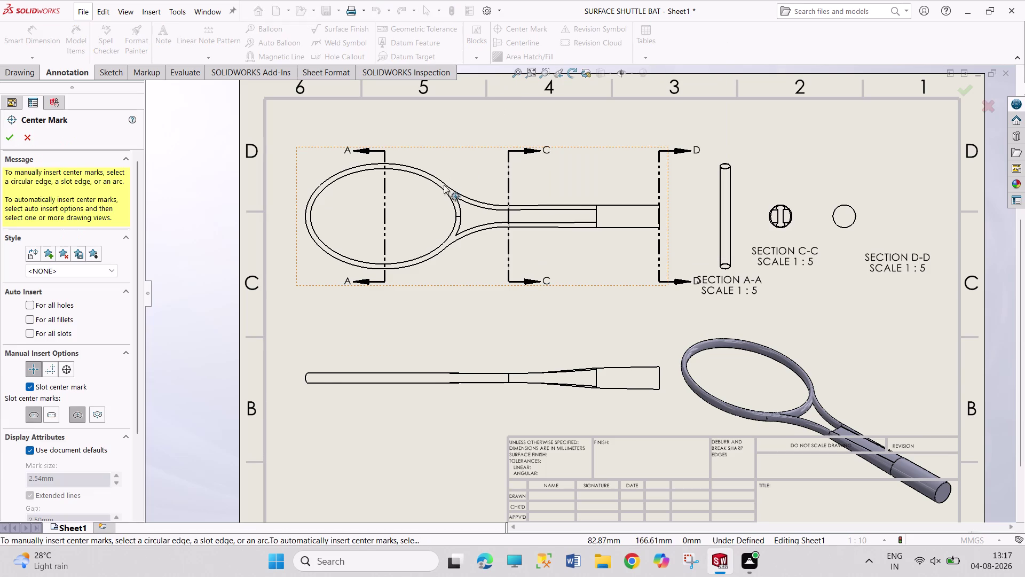
Try center marks and a centerline on the bat head's inner and outer edges, then cancel.
click(427, 177)
click(429, 180)
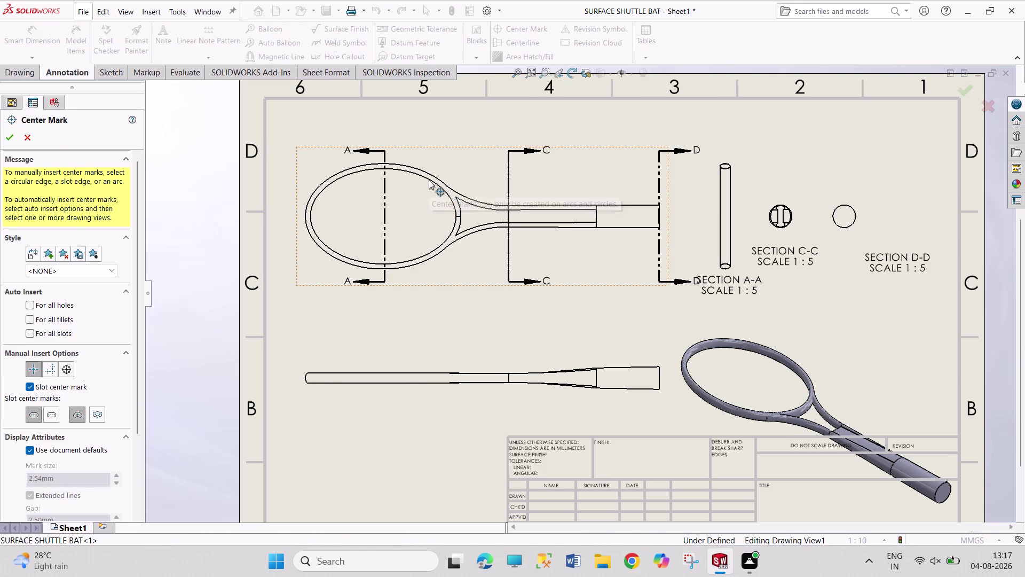
click(36, 136)
click(25, 139)
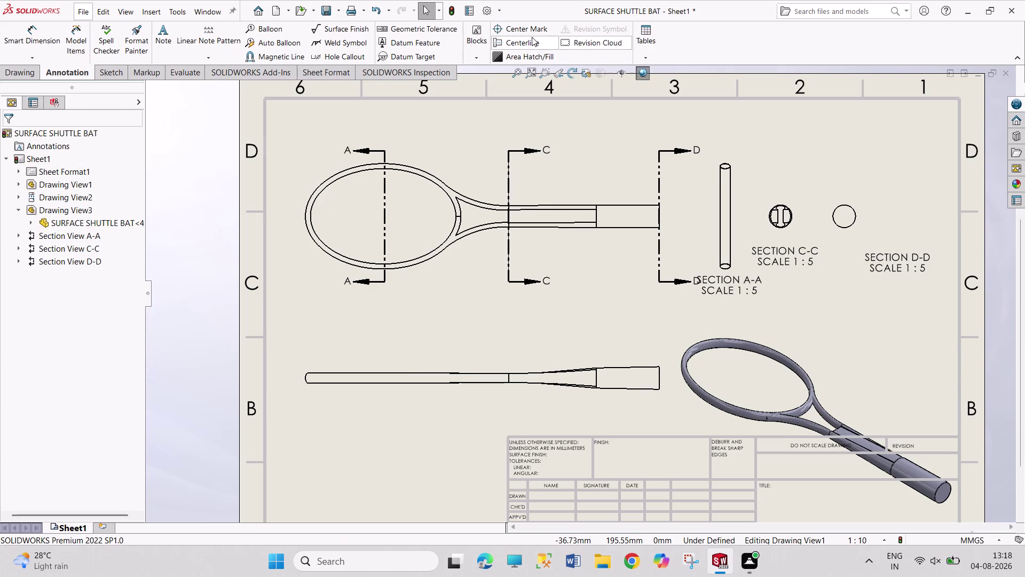
click(536, 41)
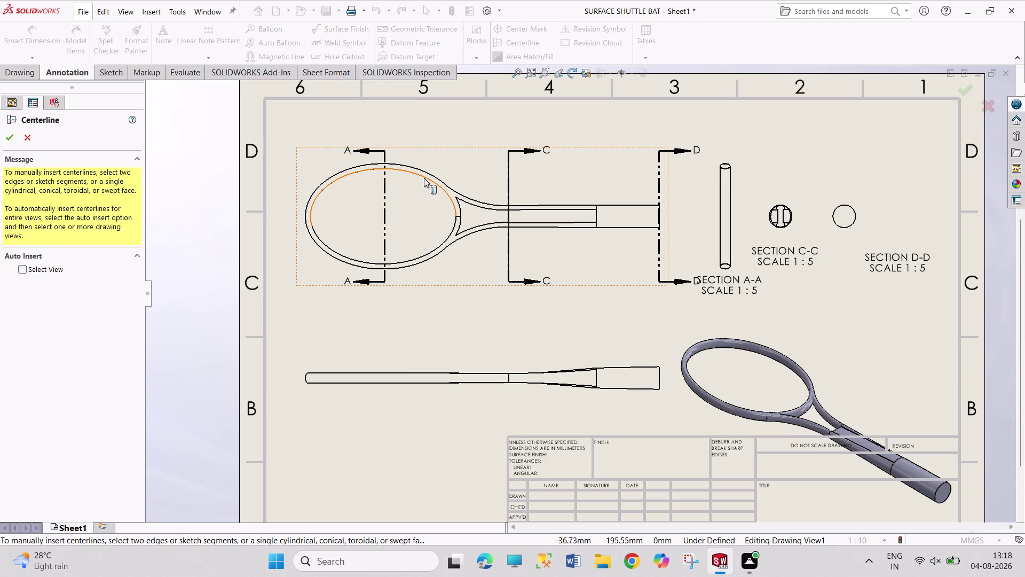
click(424, 178)
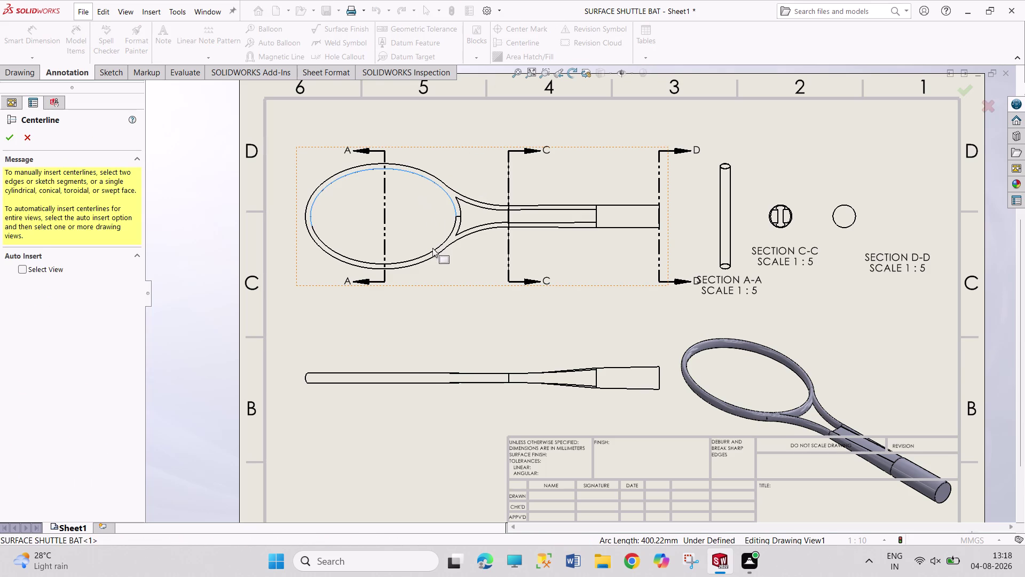
click(432, 250)
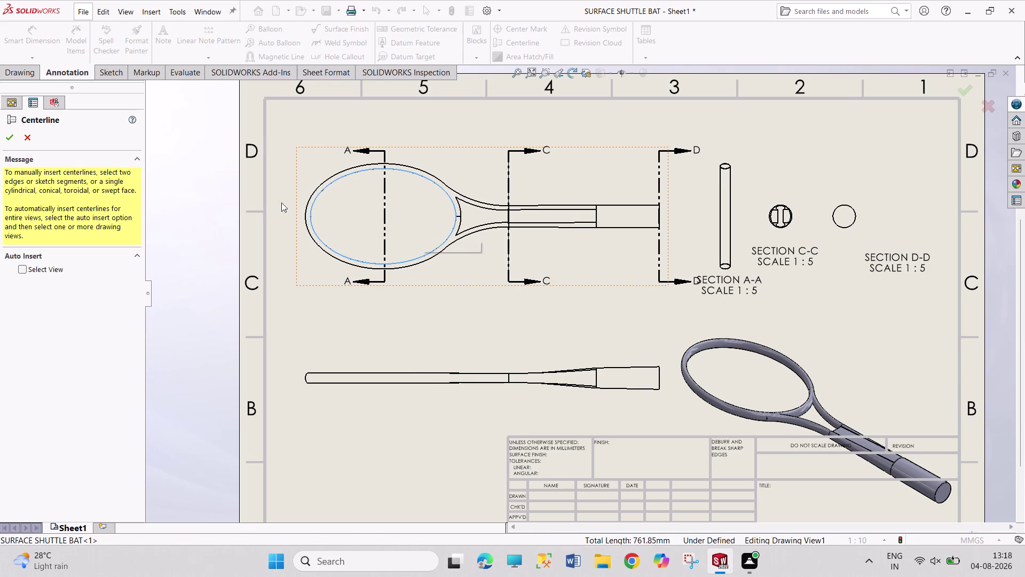
click(15, 140)
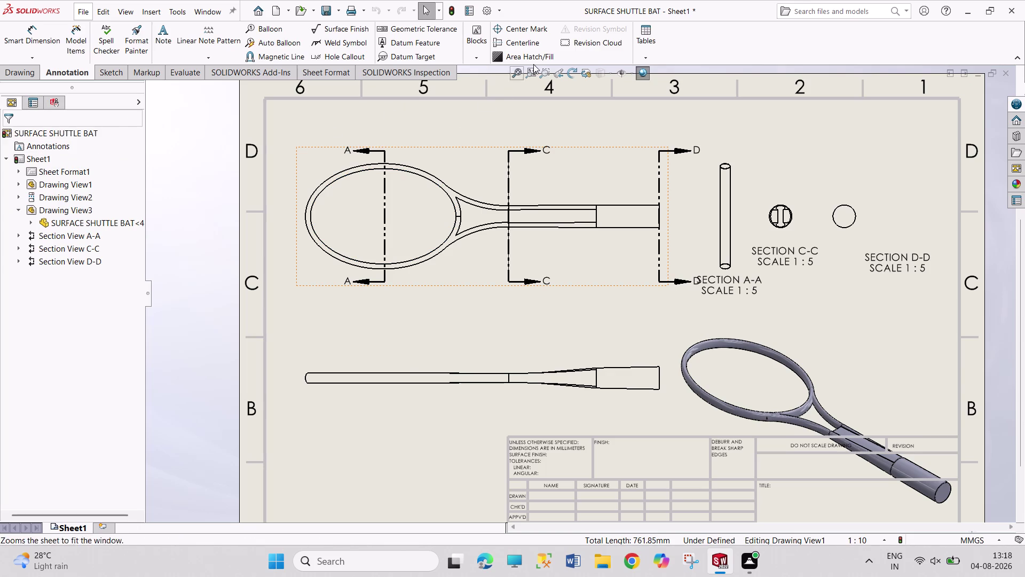
Retry a center mark at the bat head center and cancel it.
click(504, 32)
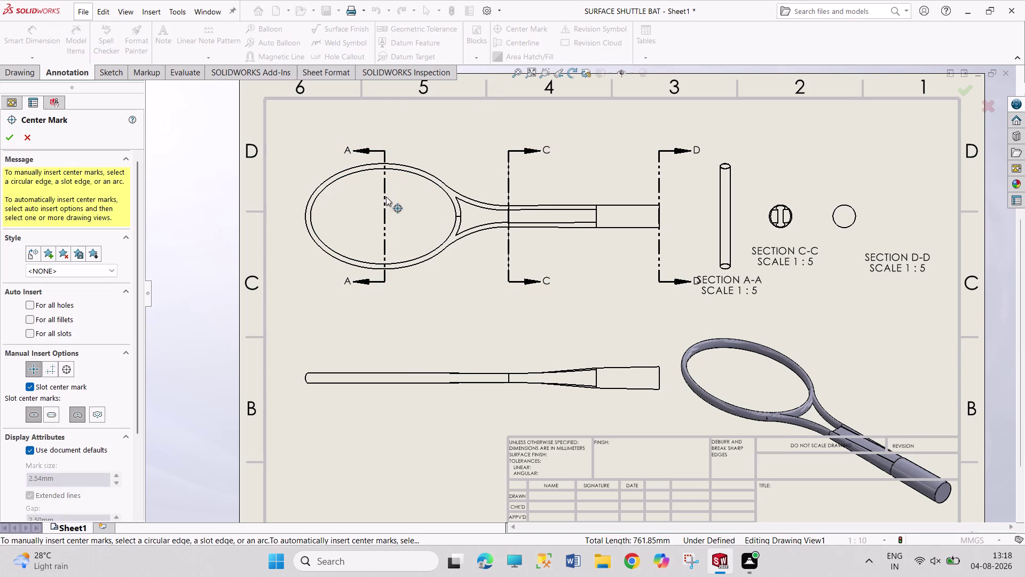
click(452, 227)
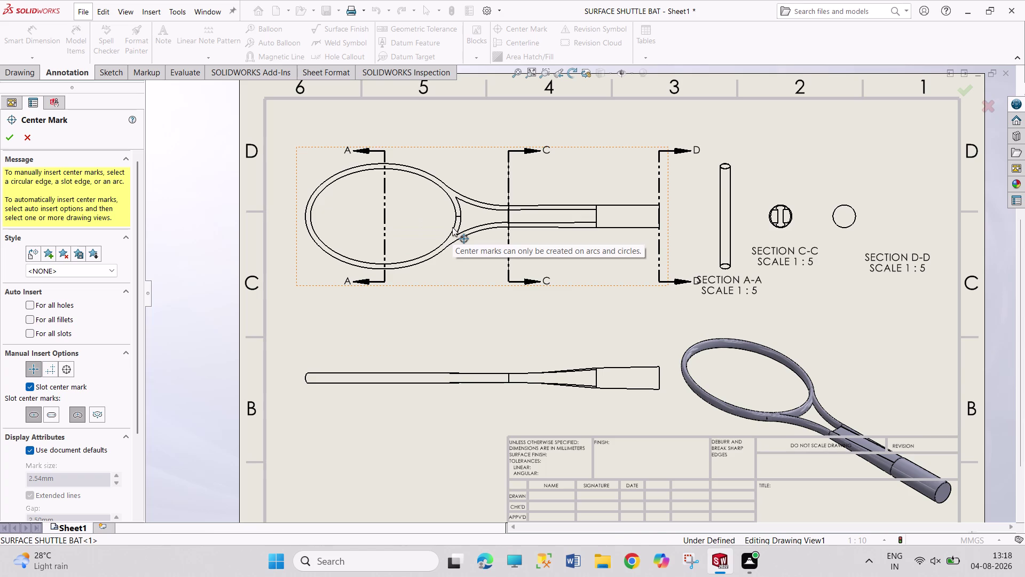
click(21, 138)
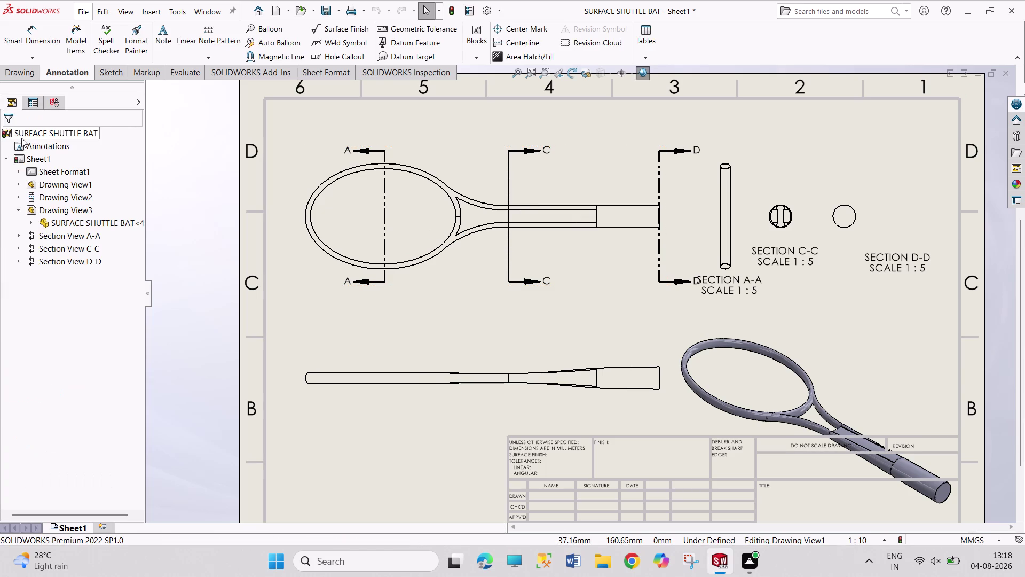
click(38, 38)
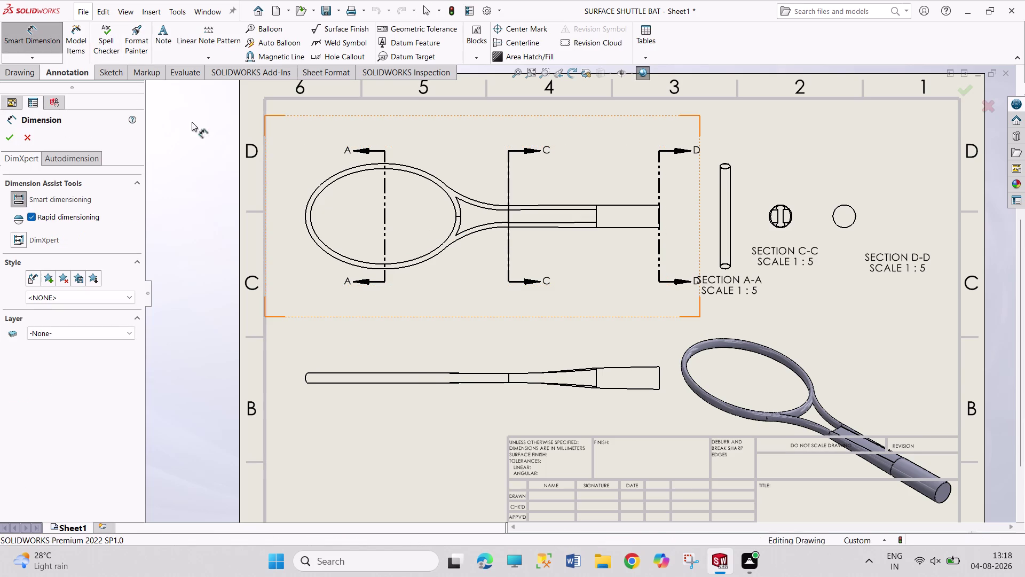
click(398, 268)
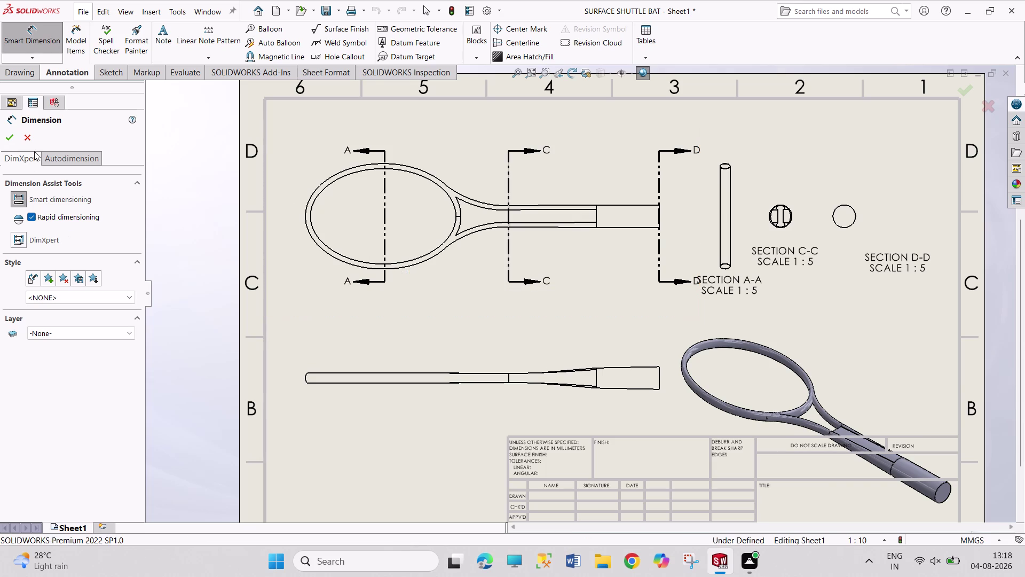
click(28, 135)
click(39, 60)
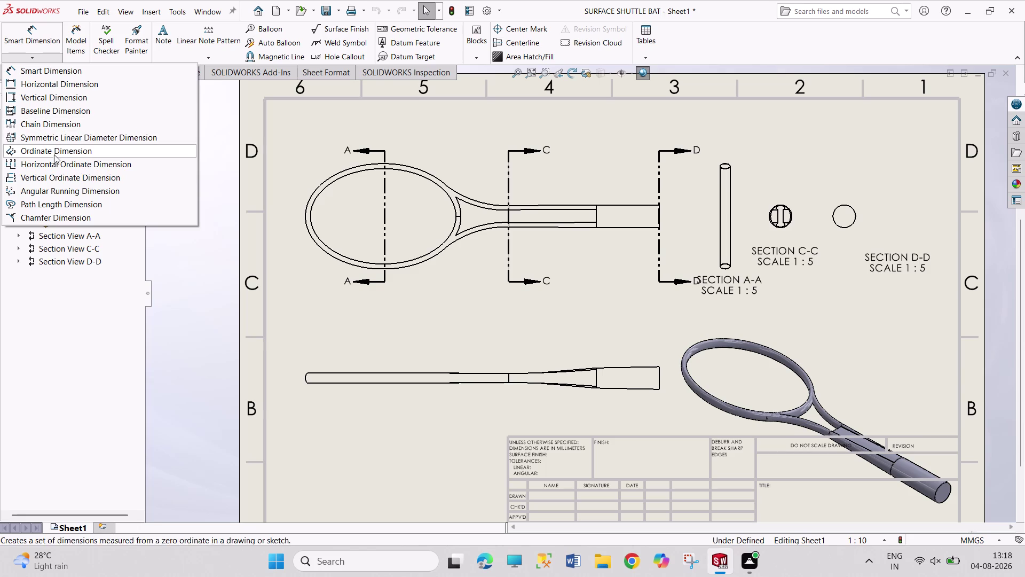
click(97, 294)
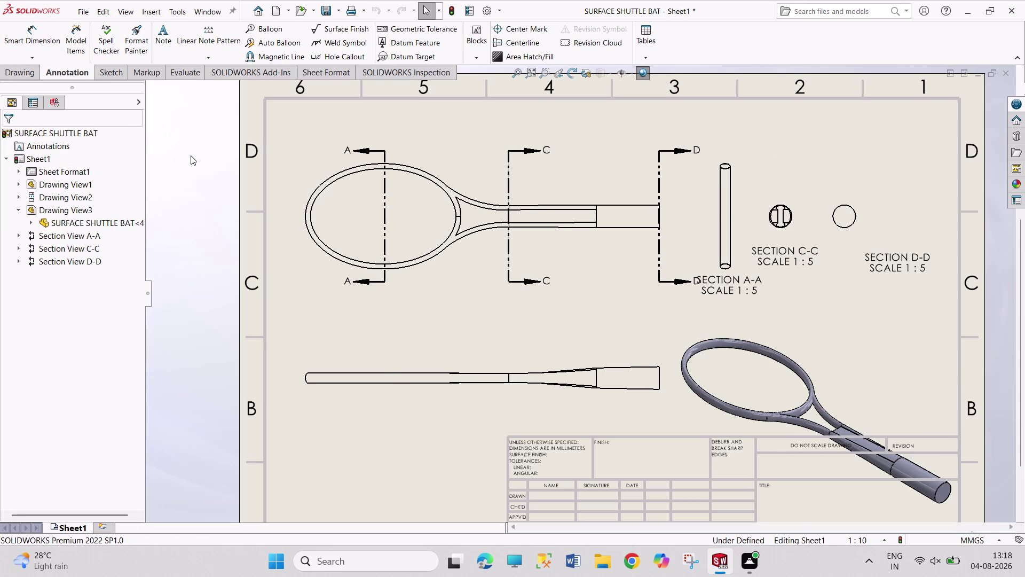
click(35, 40)
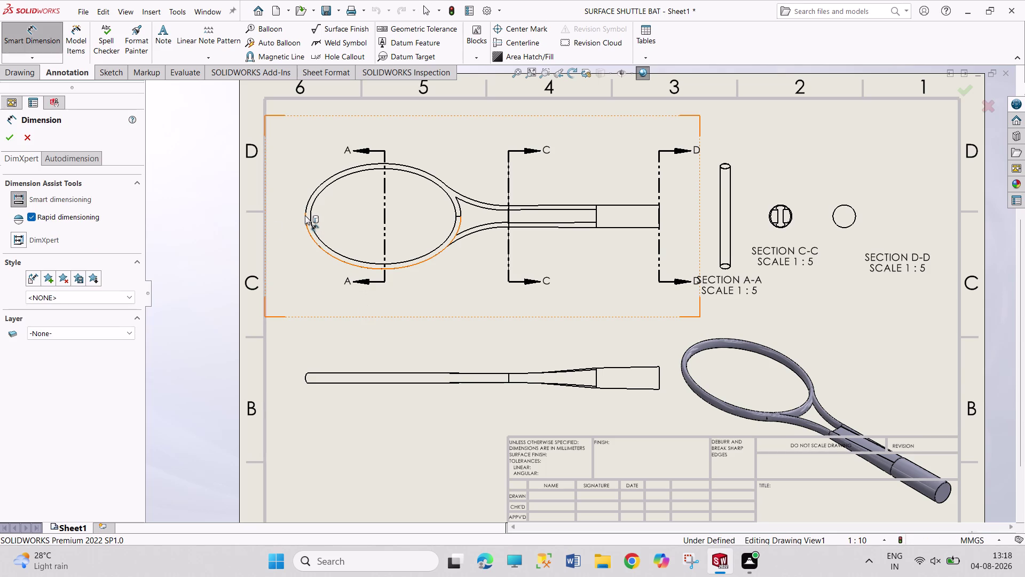
click(305, 216)
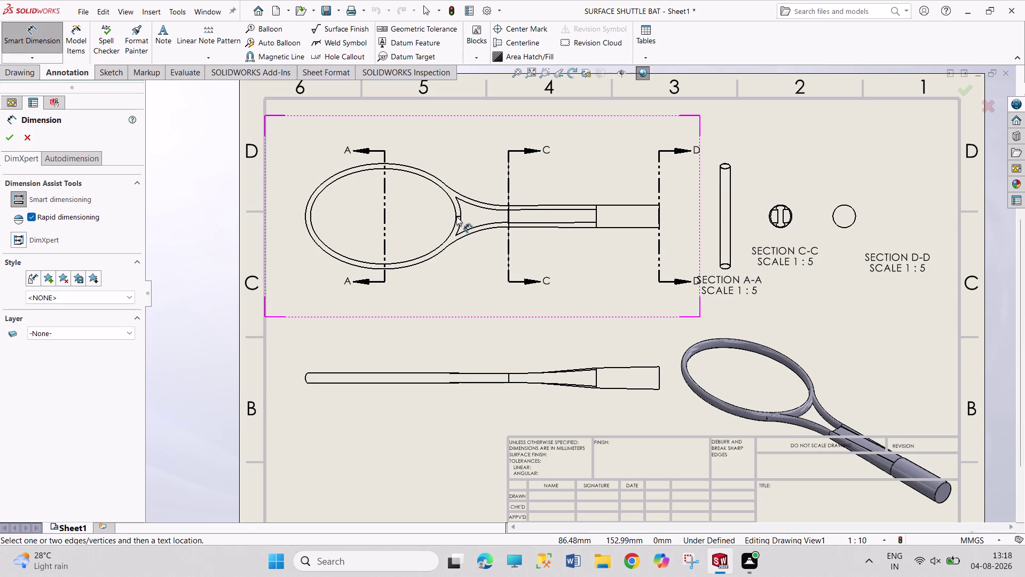
click(457, 216)
scroll(down, 3)
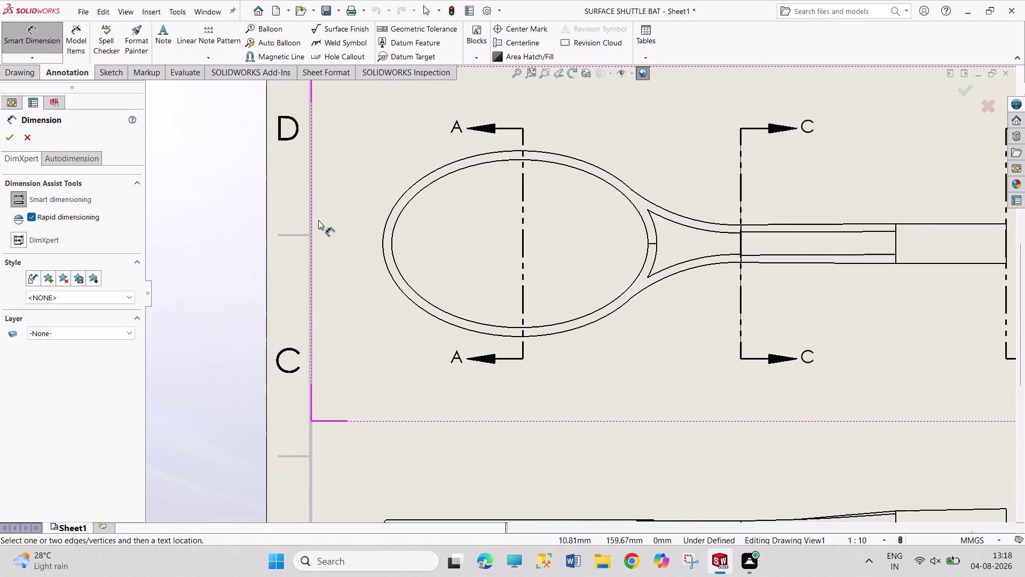
click(383, 239)
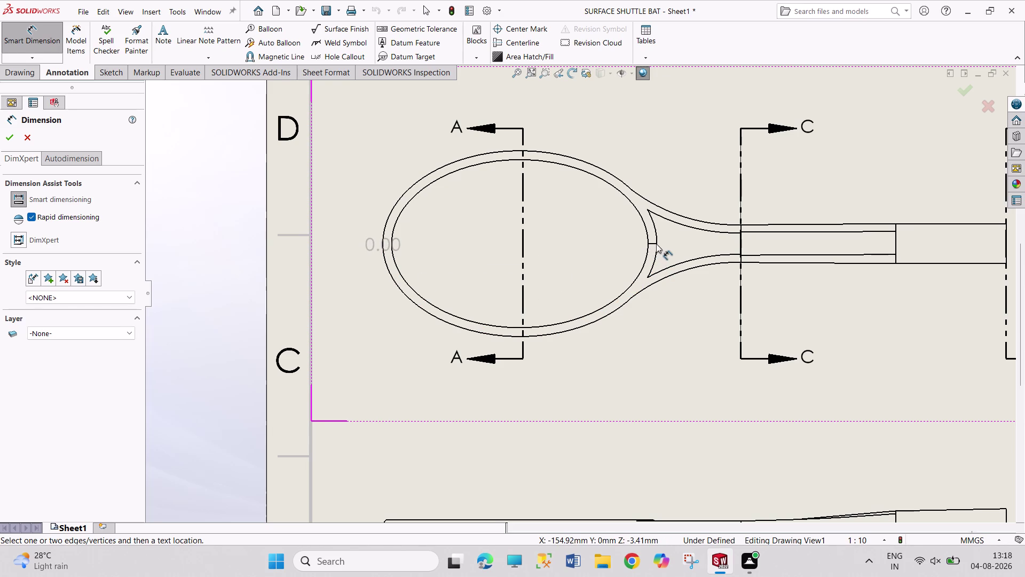
scroll(down, 3)
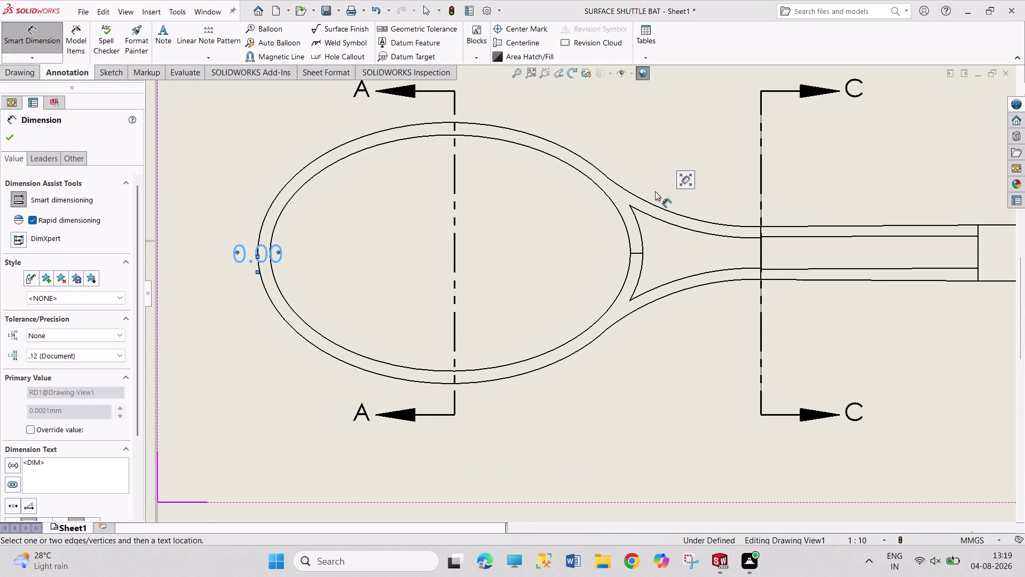
key(Escape)
key(Escape)
key(Escape)
key(ctrl+z)
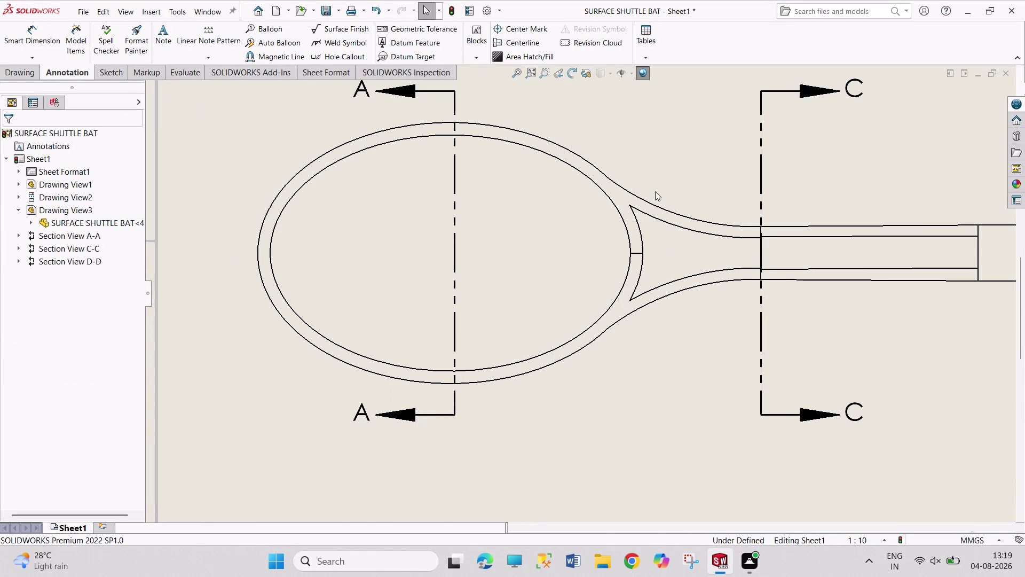
click(17, 40)
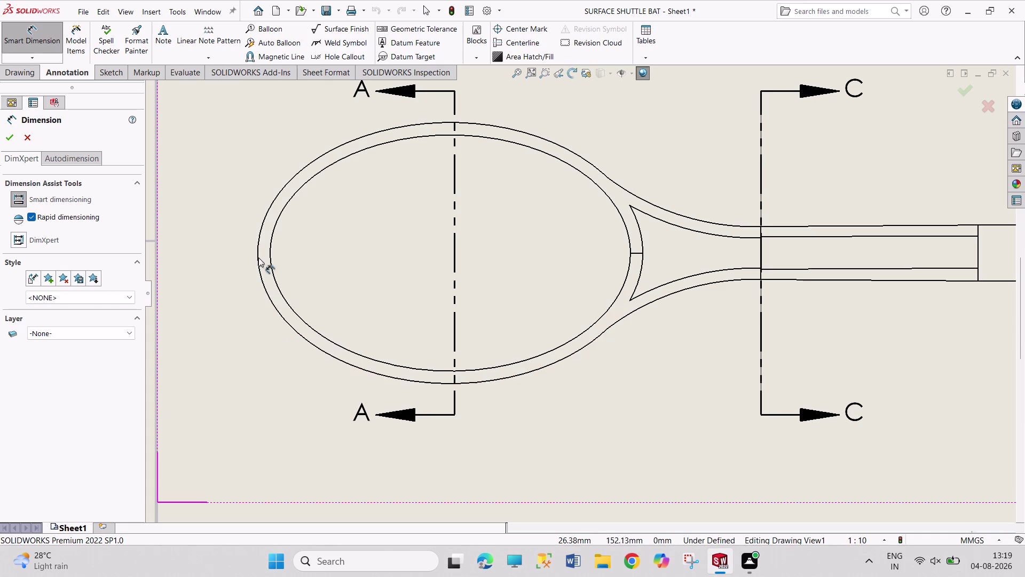
click(257, 245)
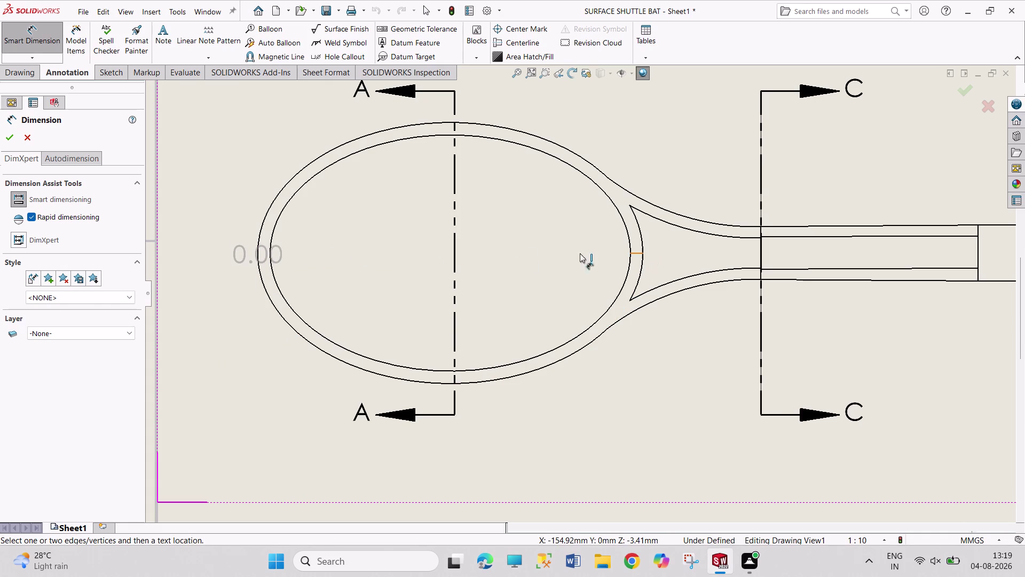
click(29, 134)
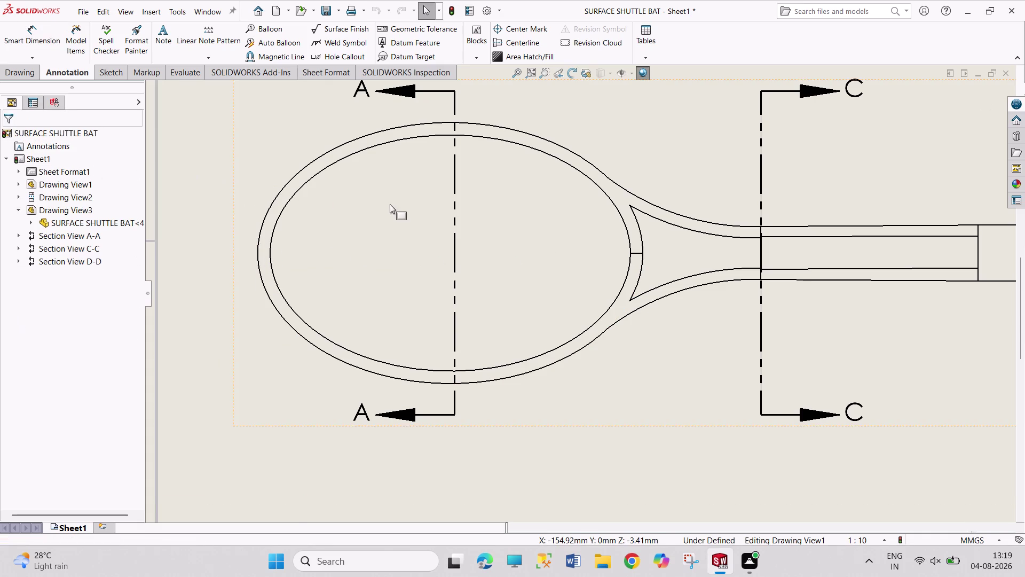
scroll(down, 3)
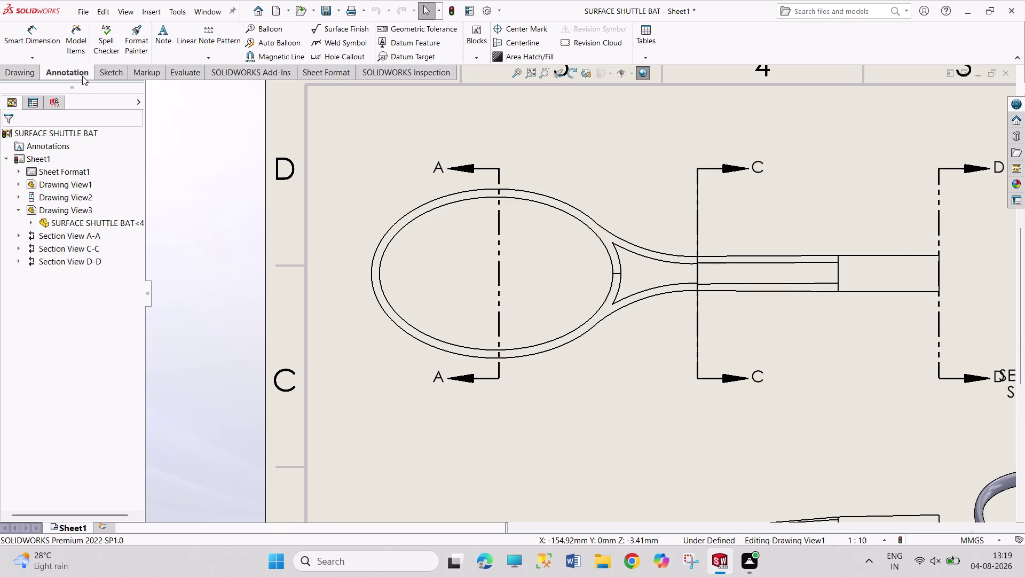
click(44, 36)
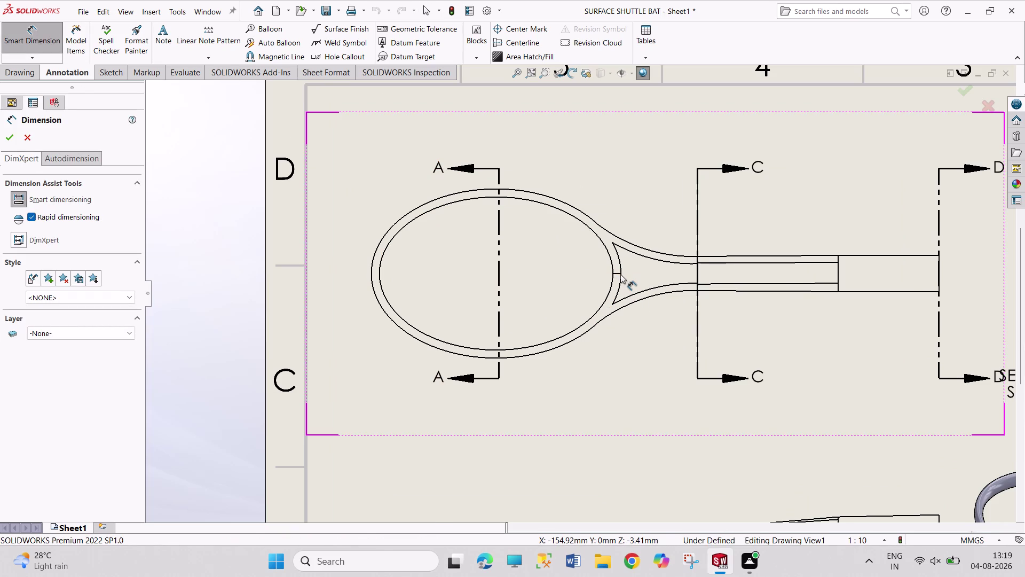
click(372, 268)
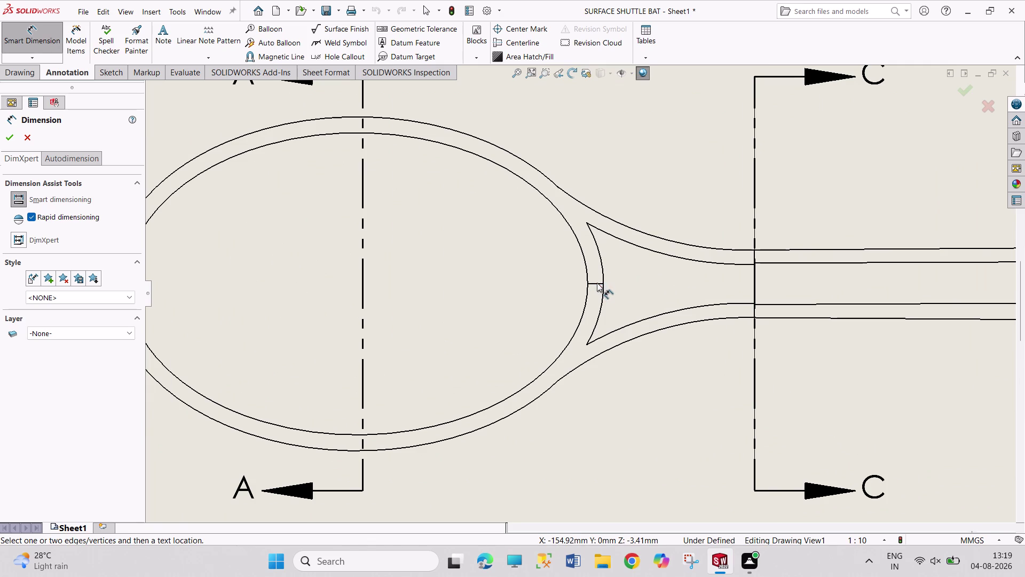
click(597, 285)
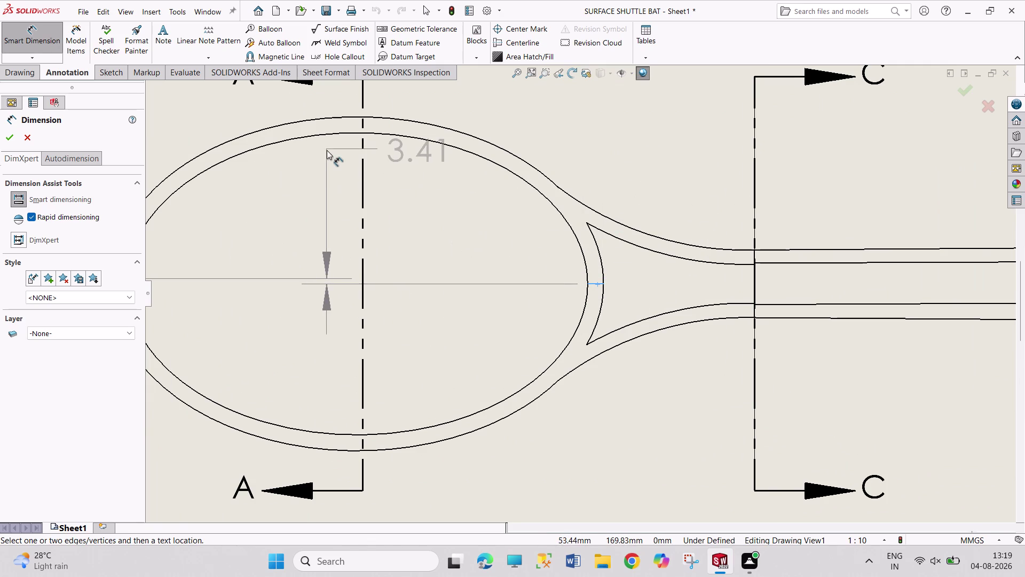
key(Escape)
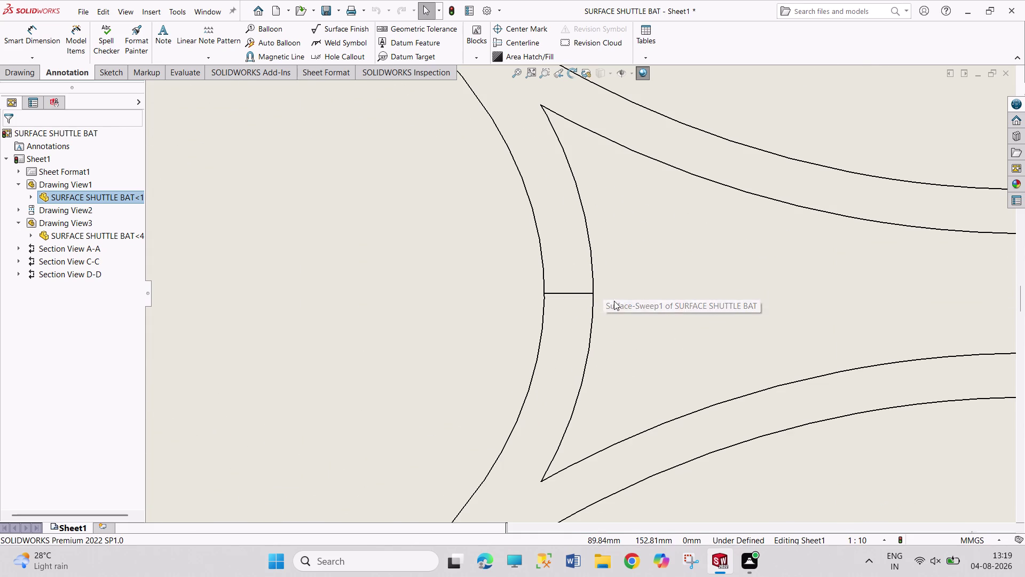
click(594, 293)
key(Escape)
key(Escape)
scroll(up, 3)
scroll(up, 3)
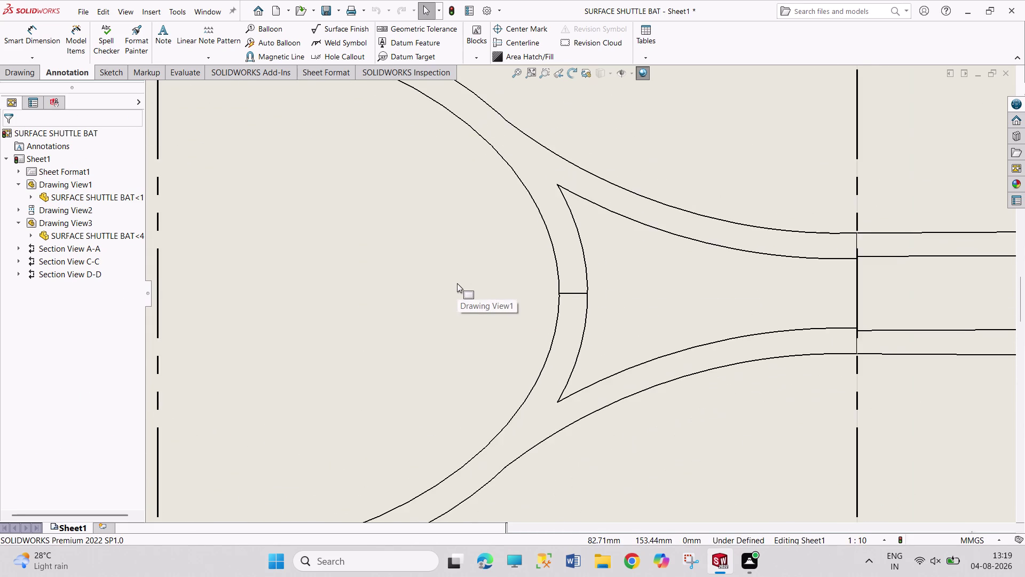
scroll(up, 3)
scroll(up, 3)
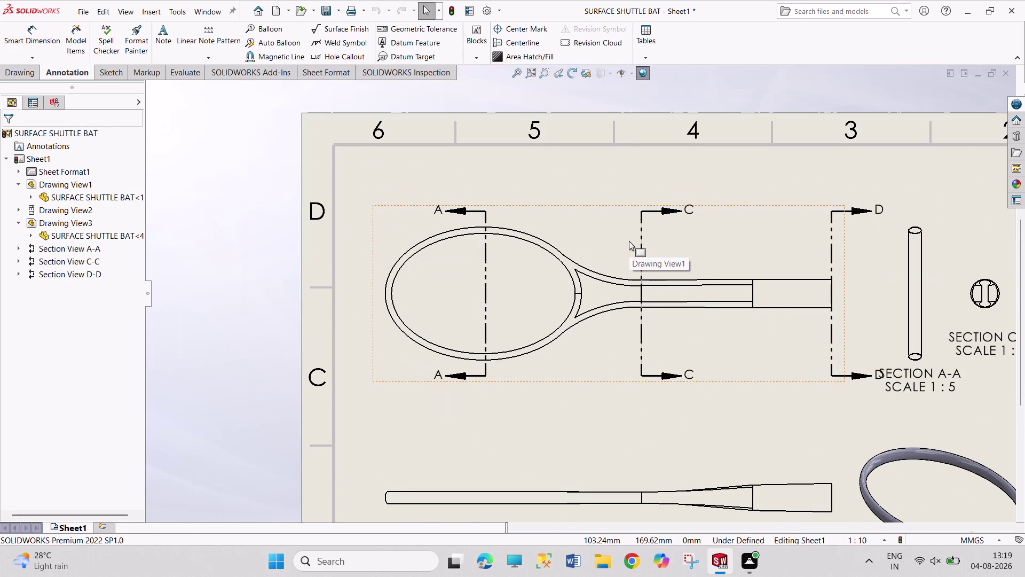
scroll(down, 3)
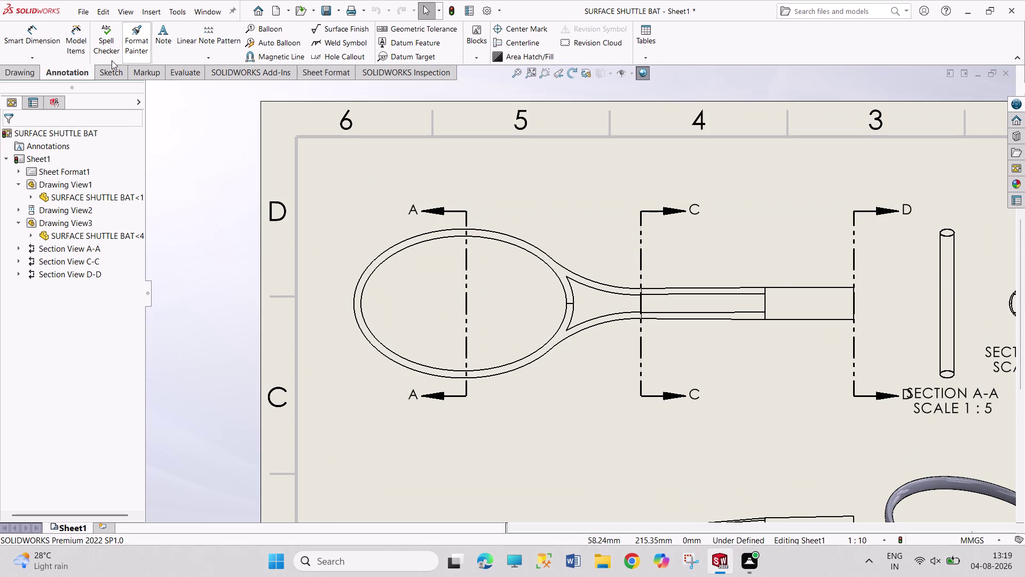
click(25, 36)
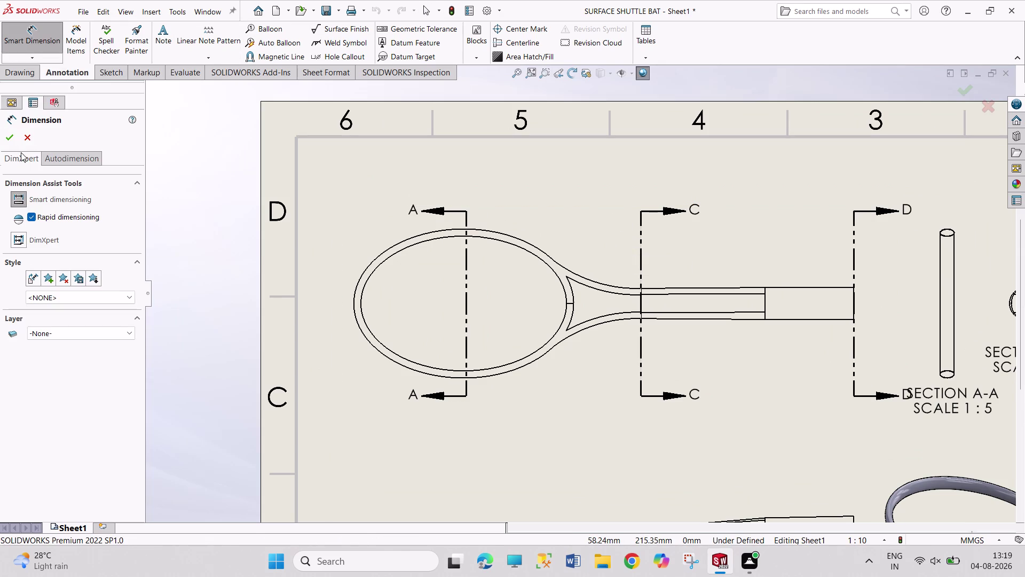
click(23, 144)
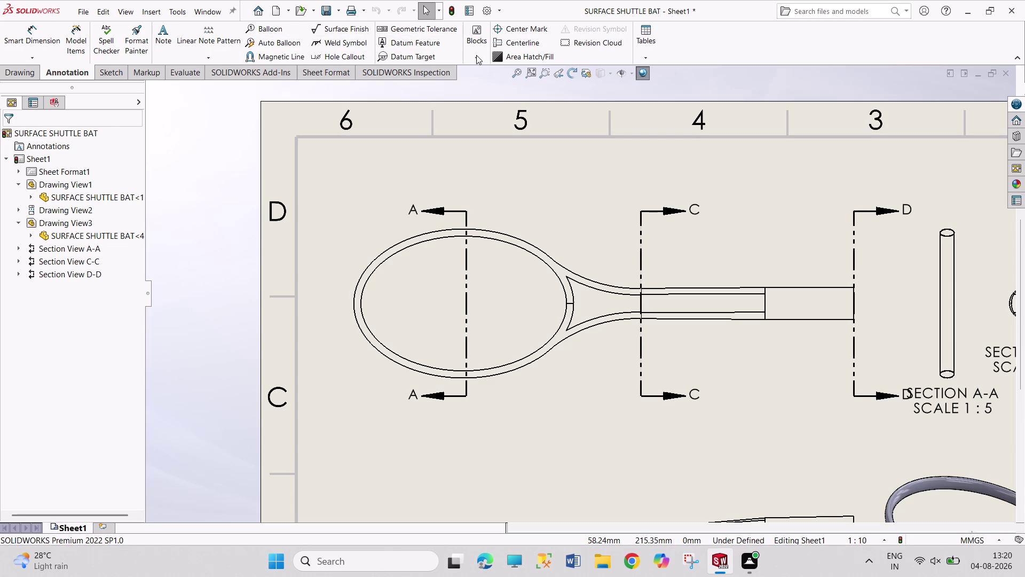
Try single, linear and circular center marks on the racket head's inner edge, adding none.
click(520, 32)
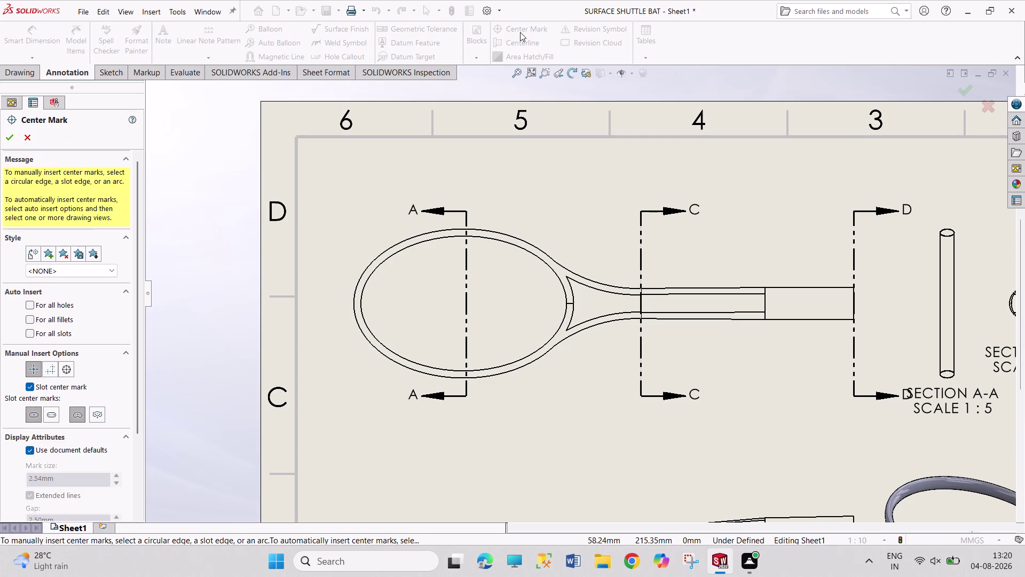
click(481, 230)
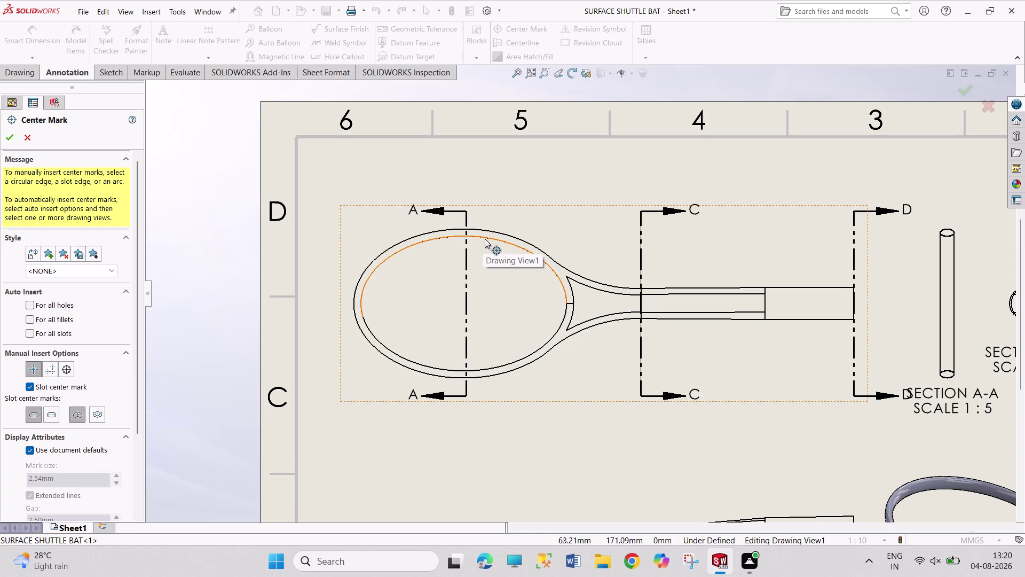
click(485, 239)
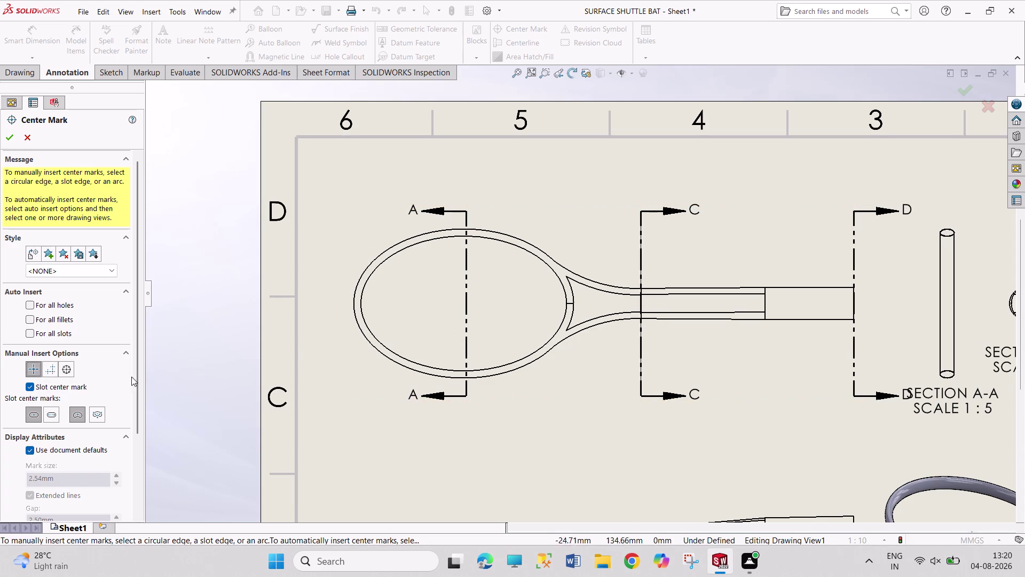
click(53, 370)
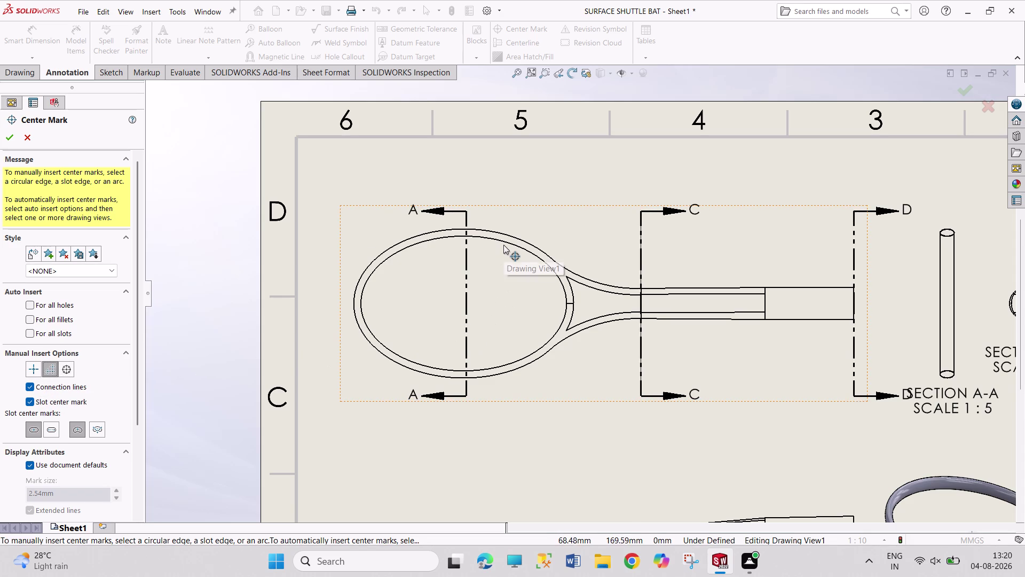
click(505, 242)
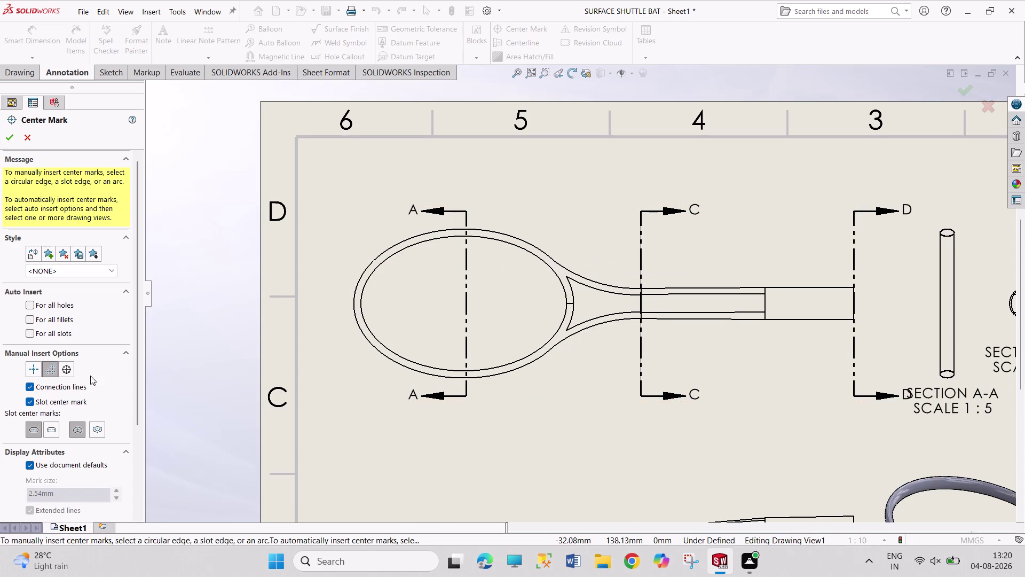
click(64, 373)
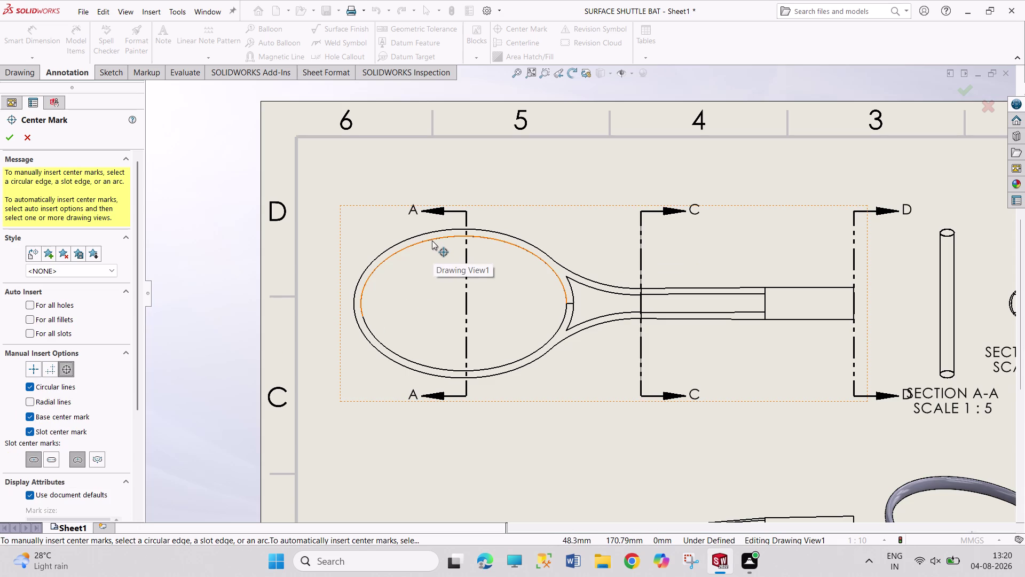
click(432, 240)
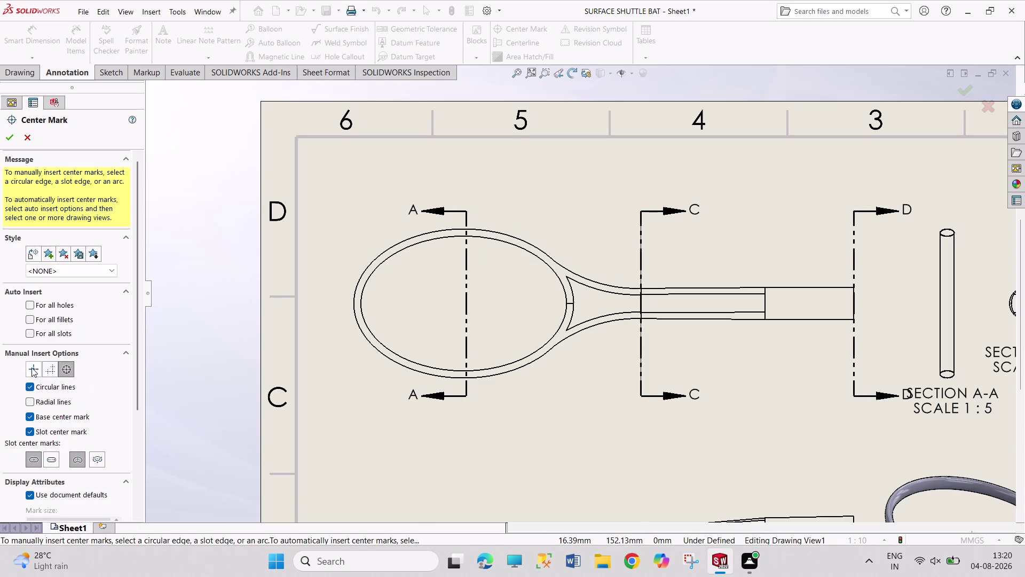
click(32, 367)
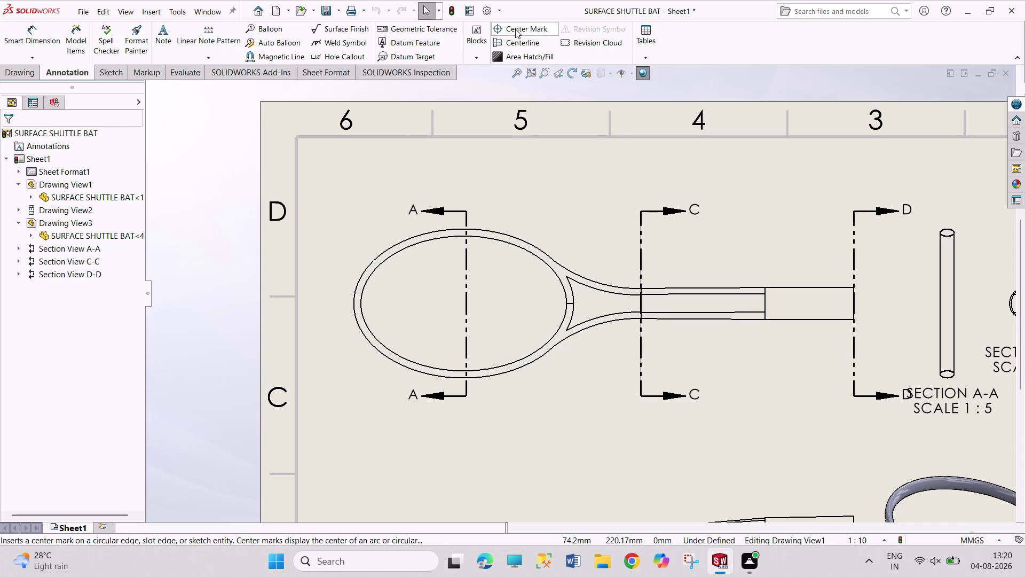
click(516, 48)
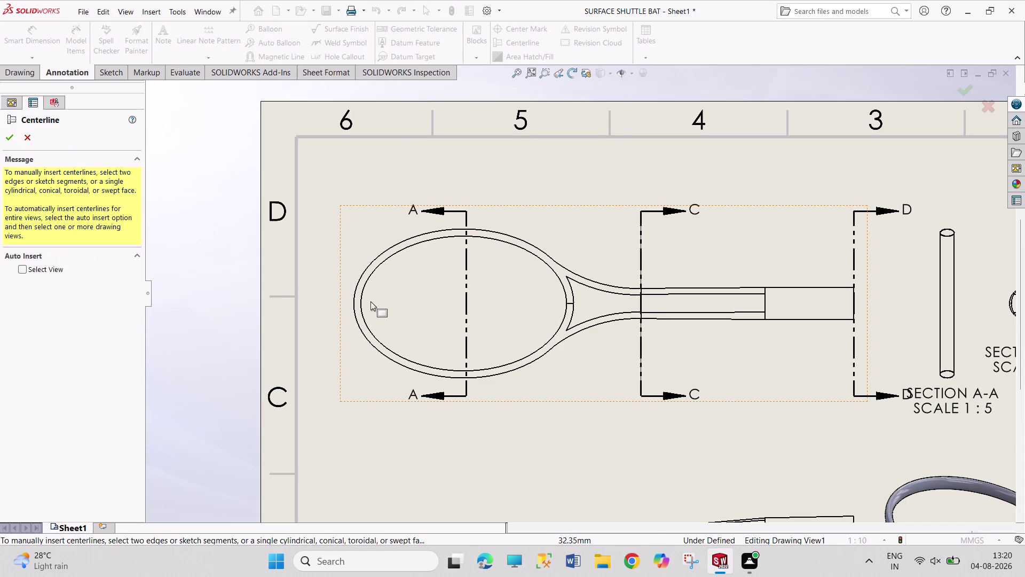
Attempt a centerline between the bat head's inner and outer edges, then cancel it.
click(364, 293)
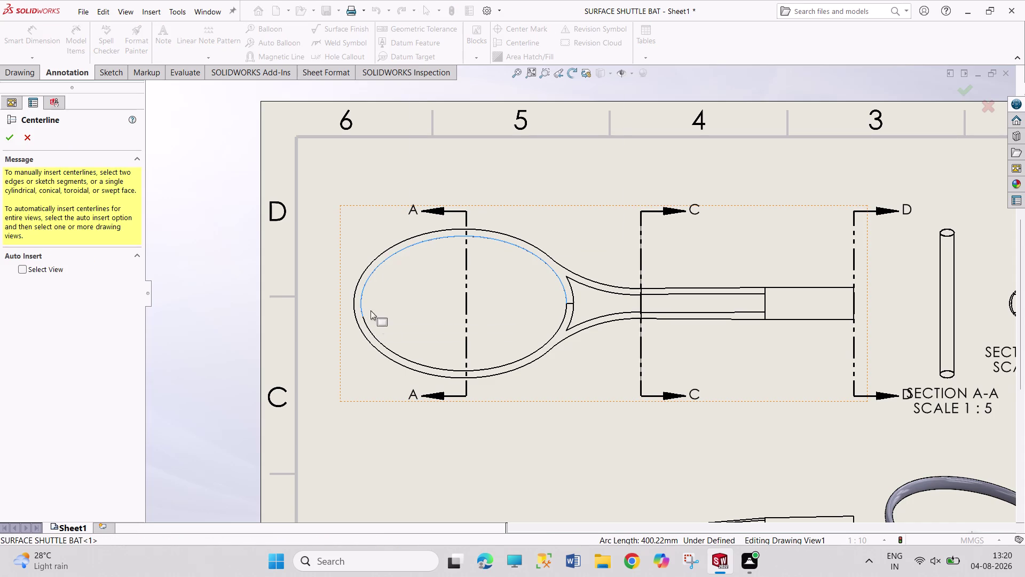
click(384, 346)
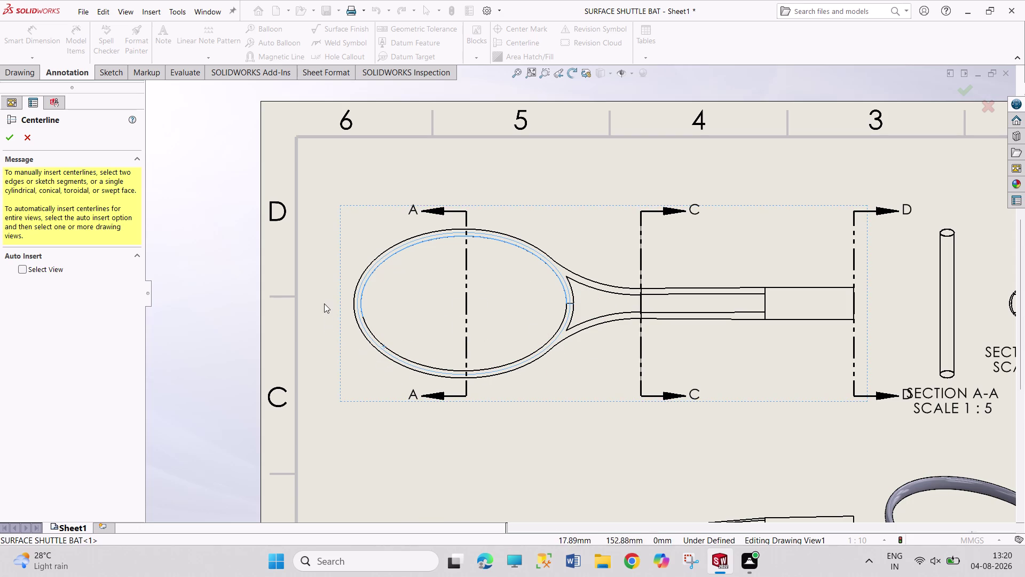
click(371, 330)
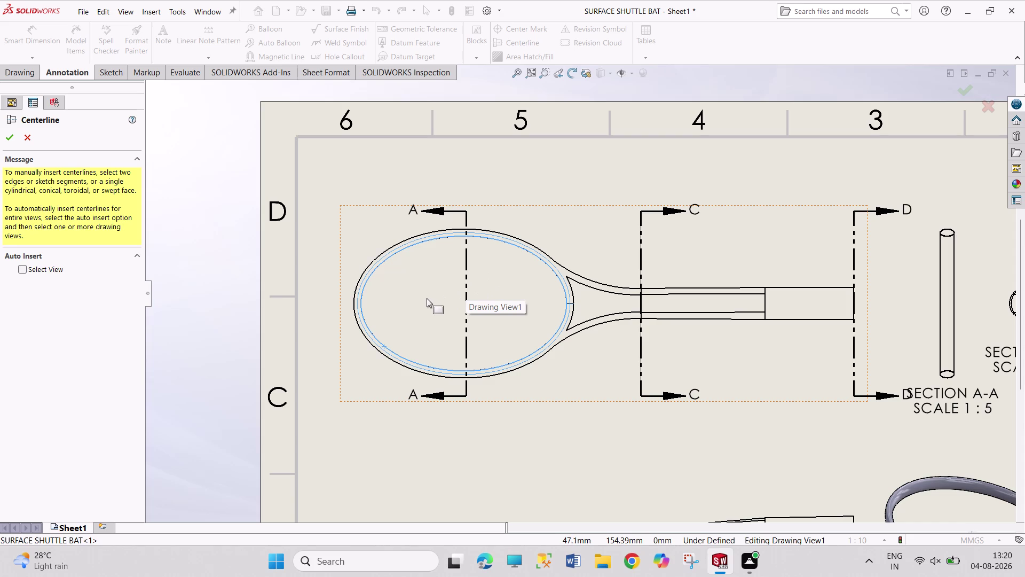
key(Escape)
key(Escape)
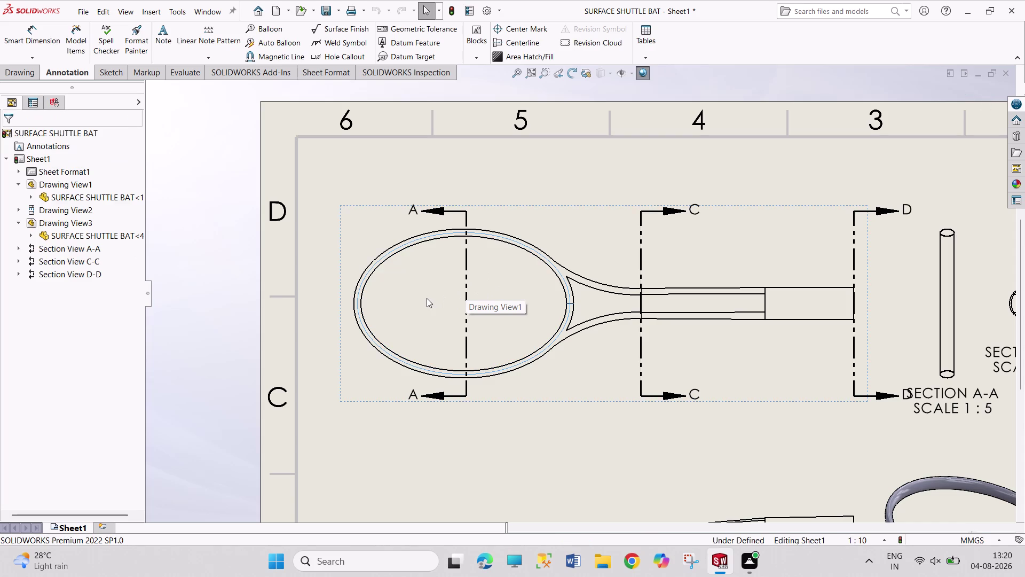
key(Escape)
Attempt a dimension on the elliptical bat-head outer edge and abandon it after the error.
scroll(down, 3)
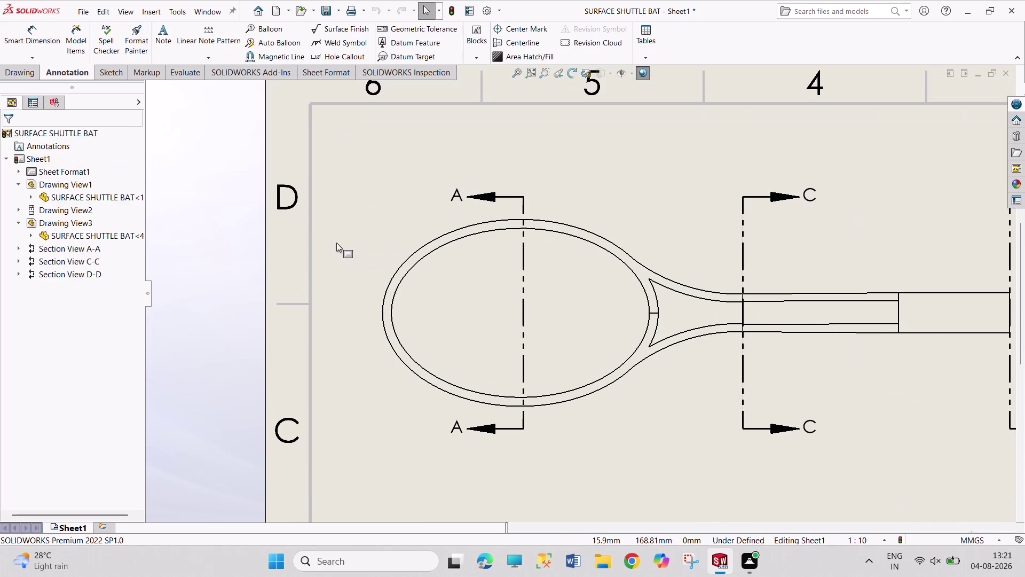
click(35, 26)
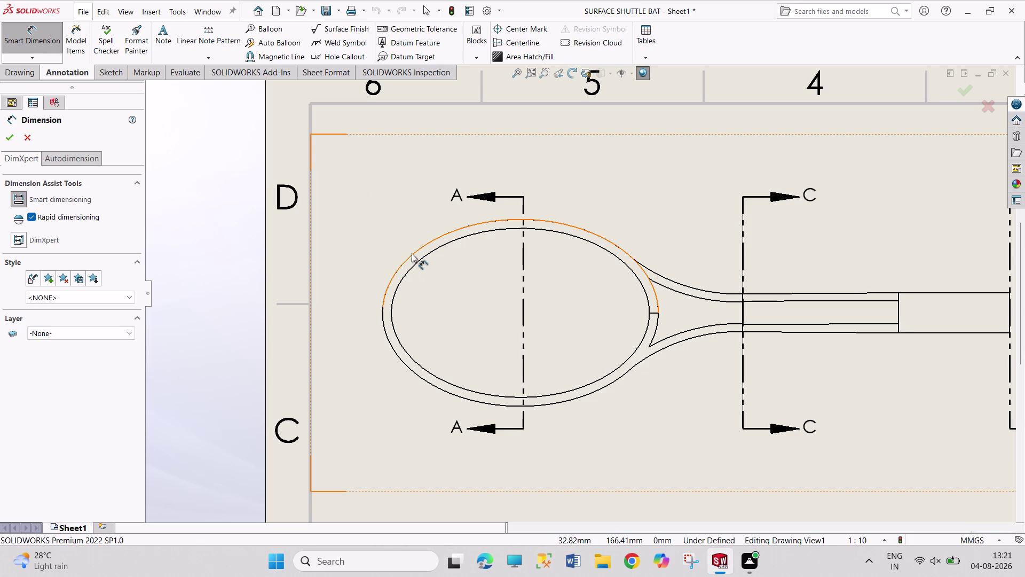
click(412, 254)
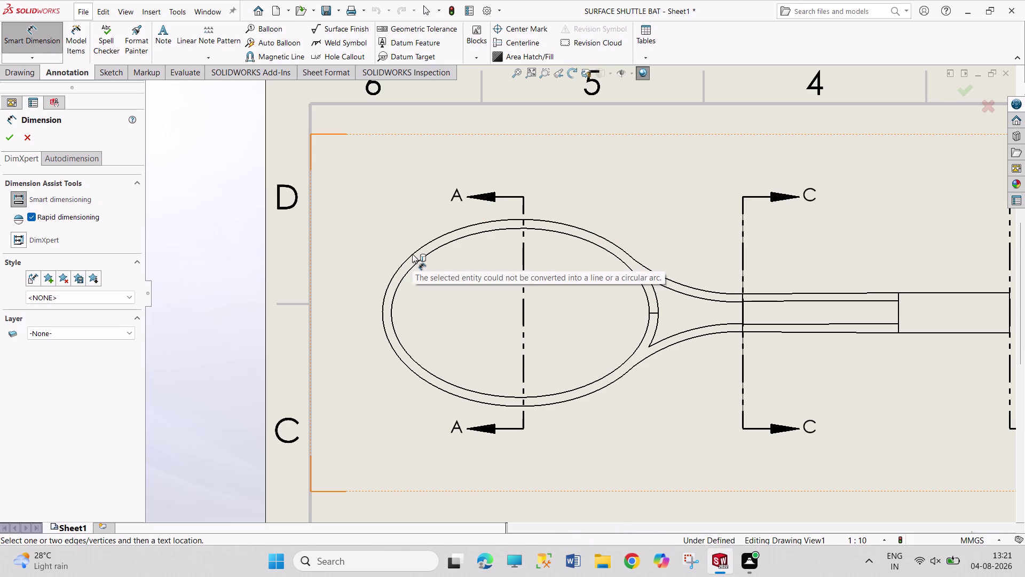
key(Escape)
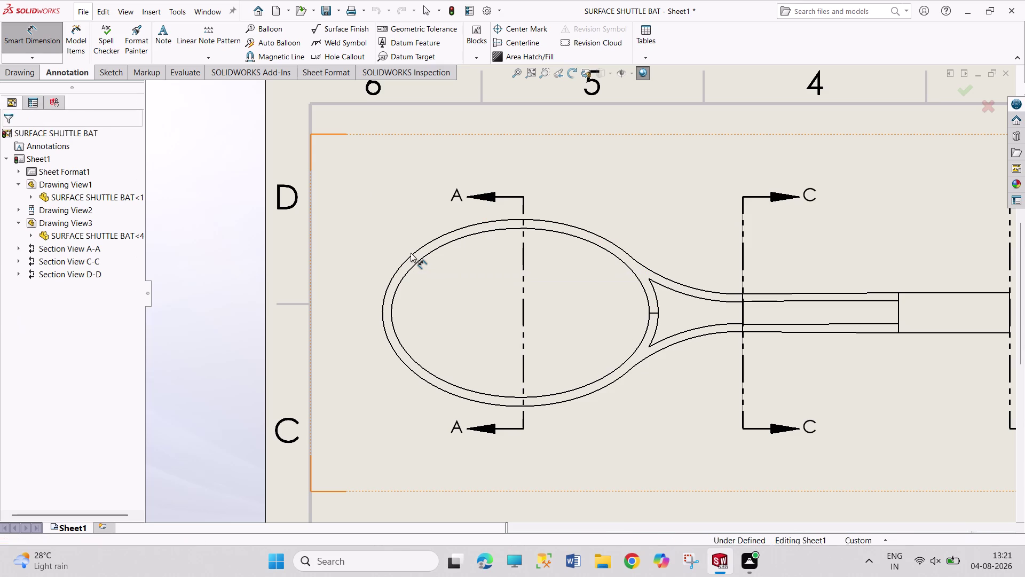
key(Escape)
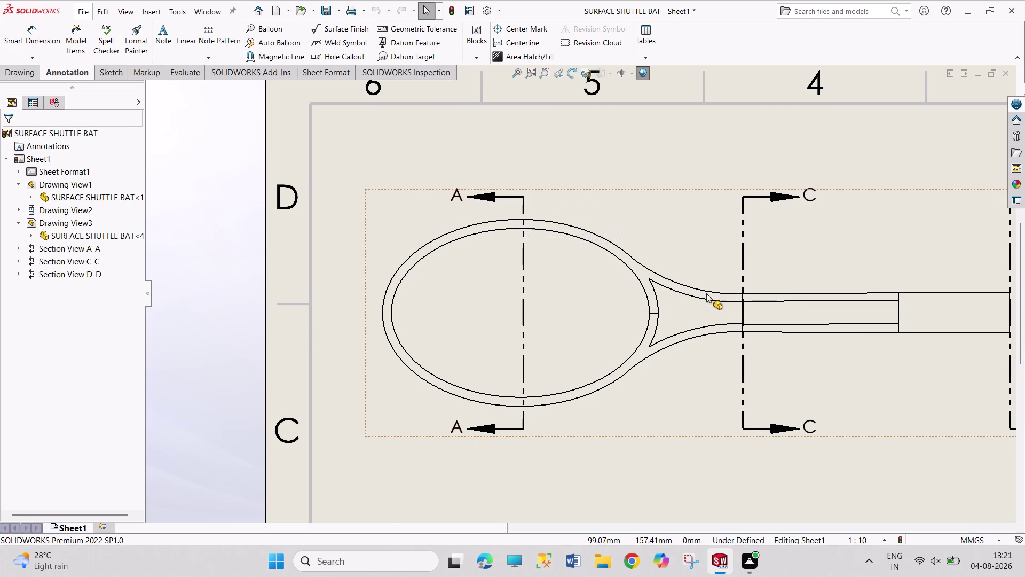
scroll(up, 3)
scroll(down, 3)
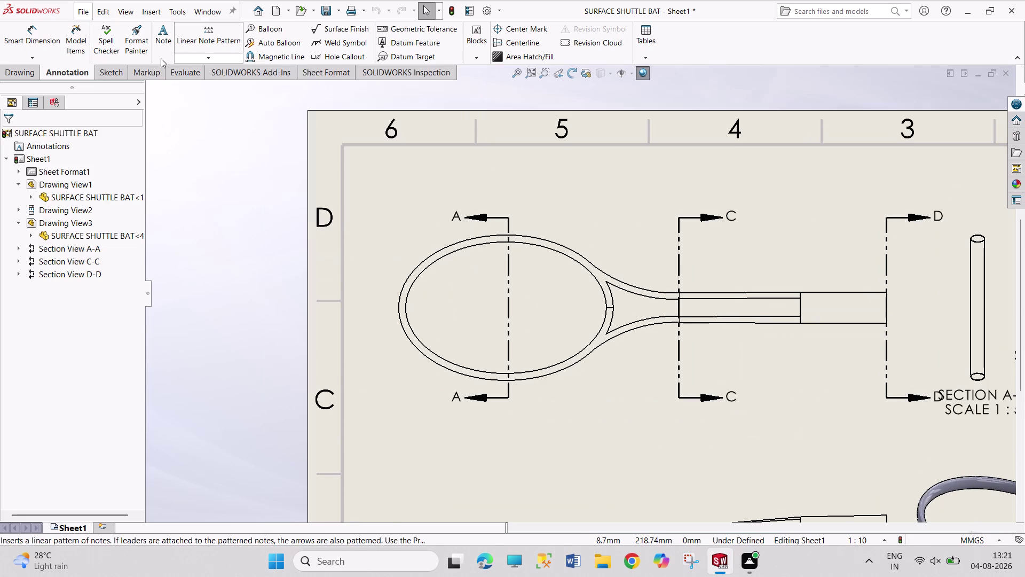
click(115, 69)
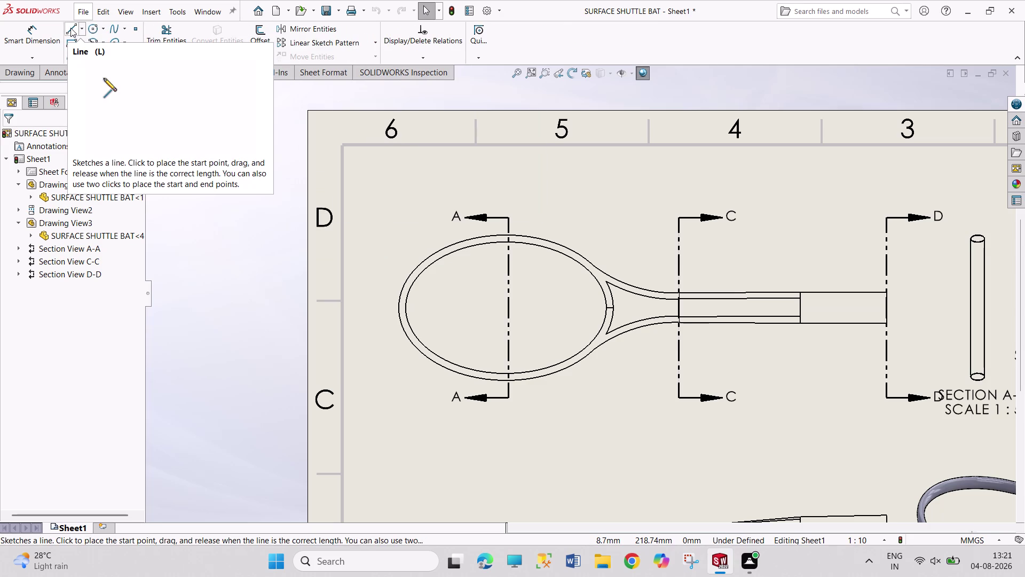
click(70, 28)
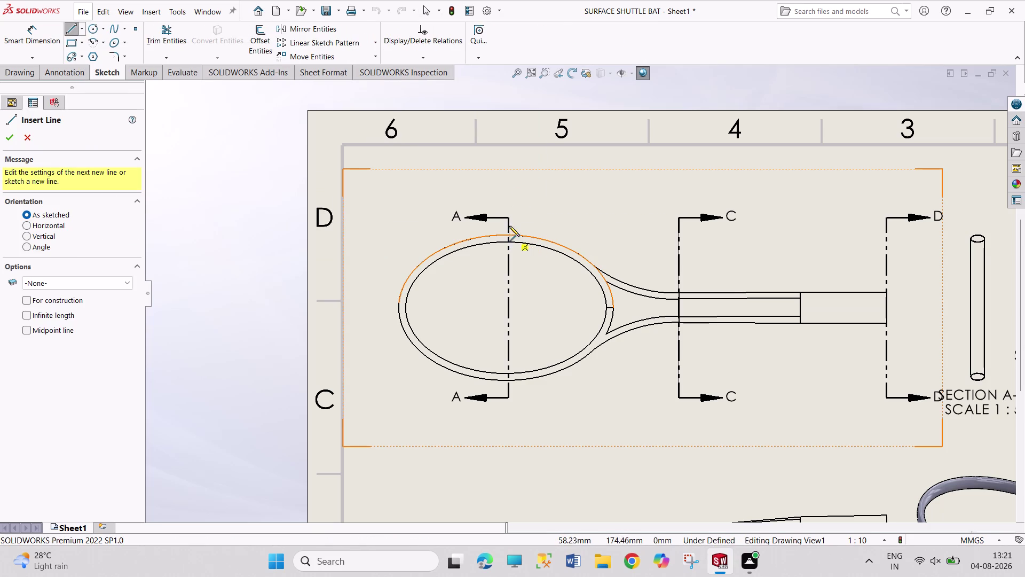
click(509, 190)
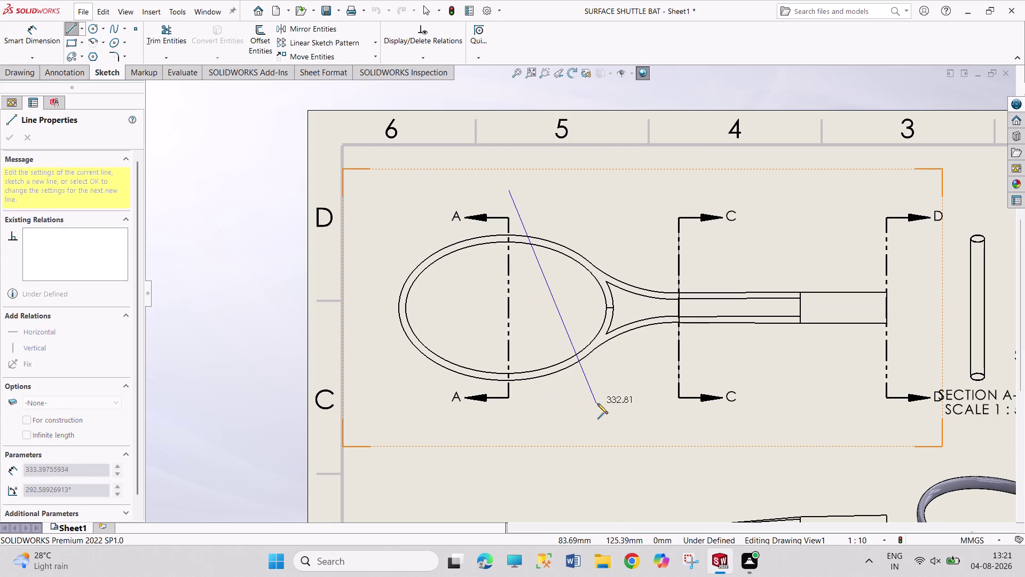
key(Escape)
key(Escape)
key(Escape)
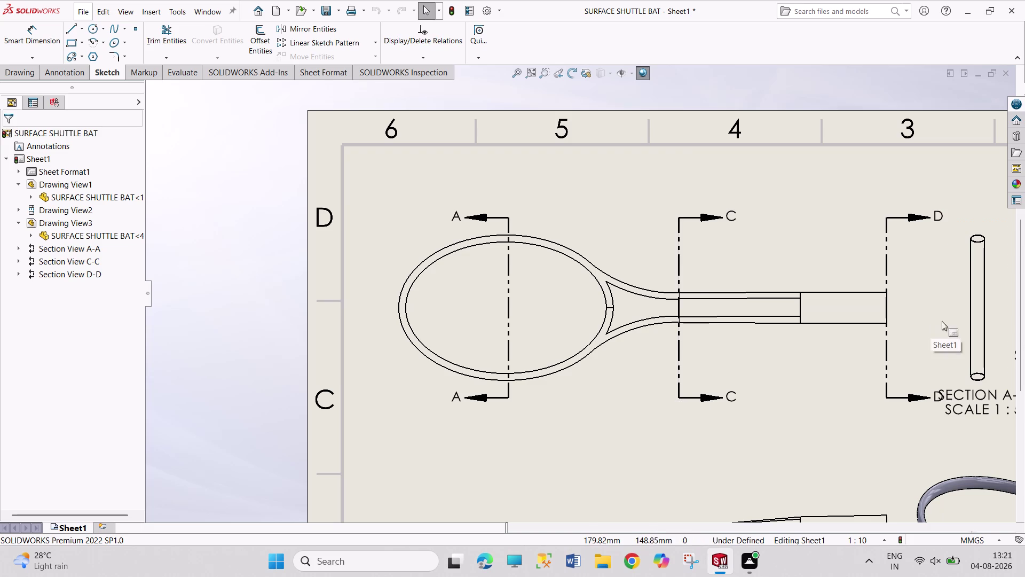
scroll(up, 3)
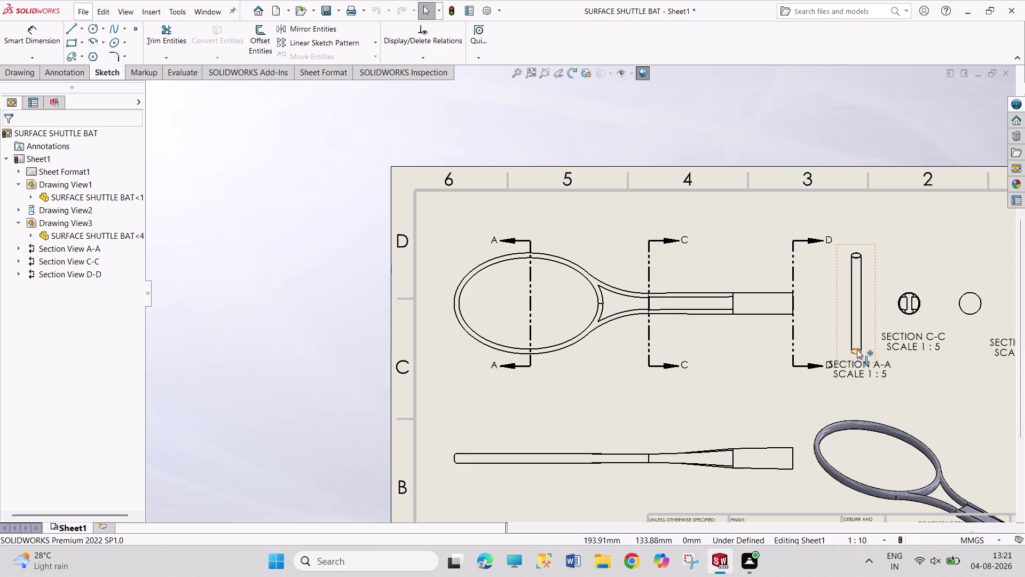
scroll(up, 3)
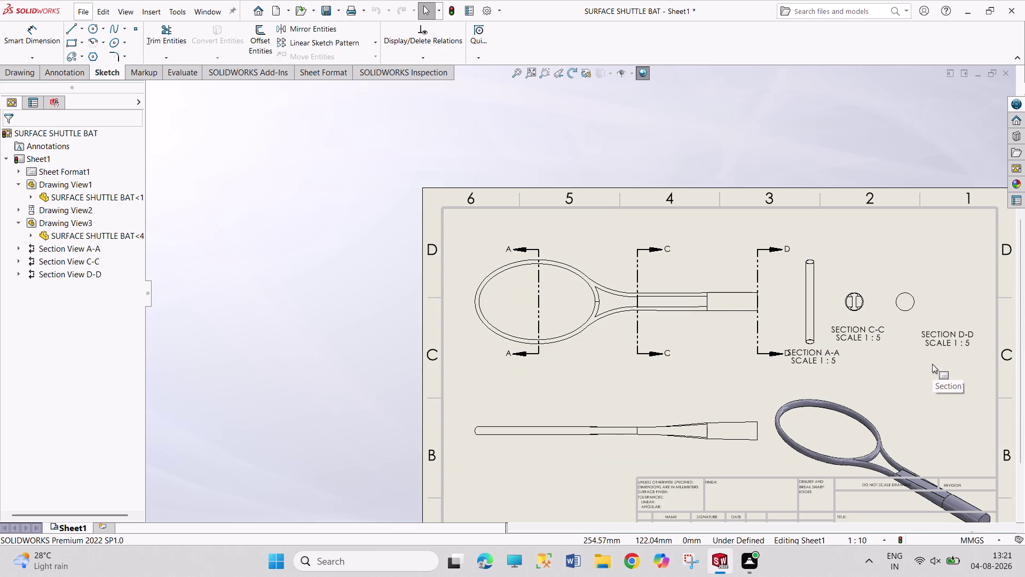
Delete Section View D-D and its cutting line, keeping sections A-A and C-C.
right_click(780, 250)
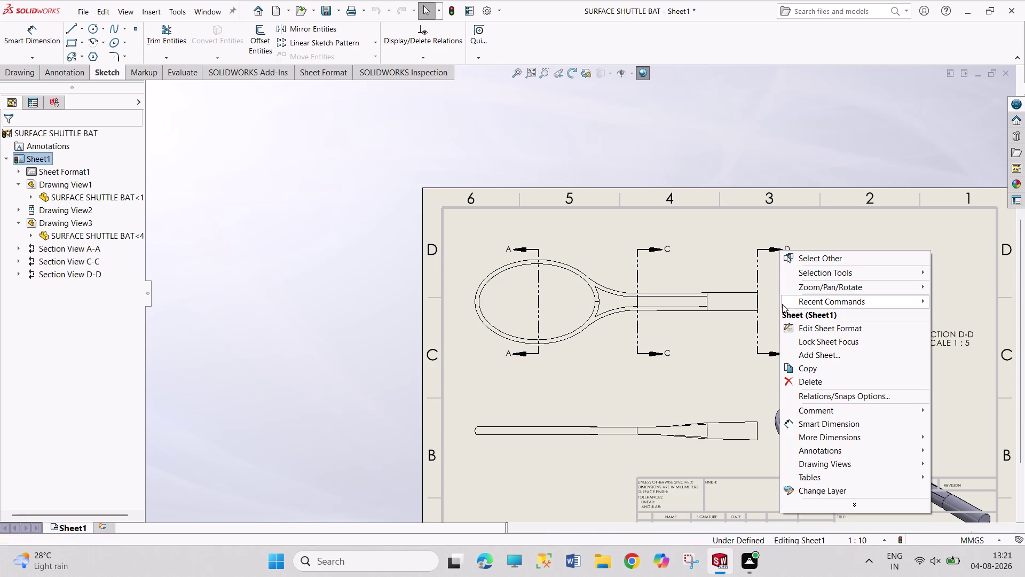
click(757, 258)
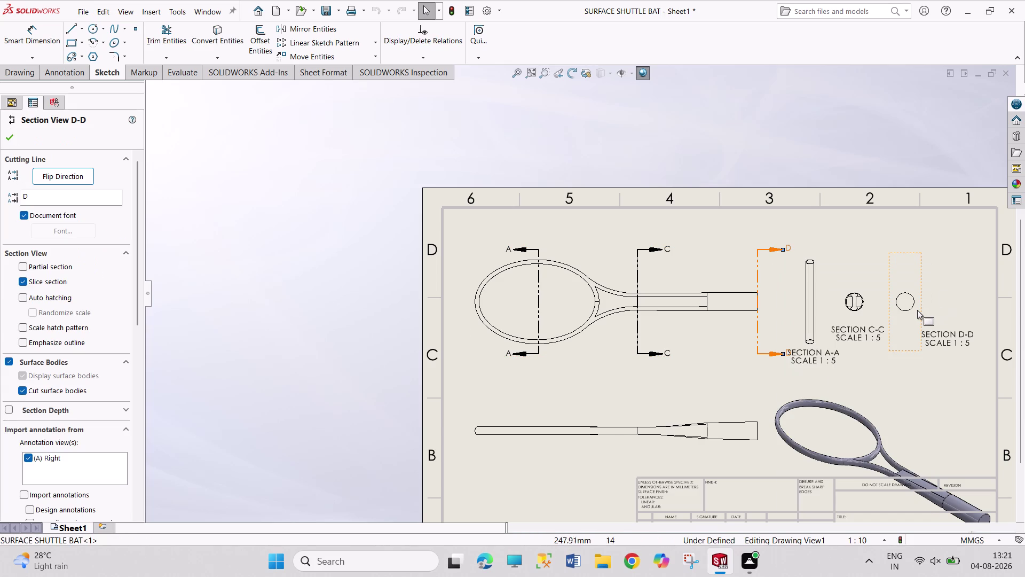
right_click(917, 310)
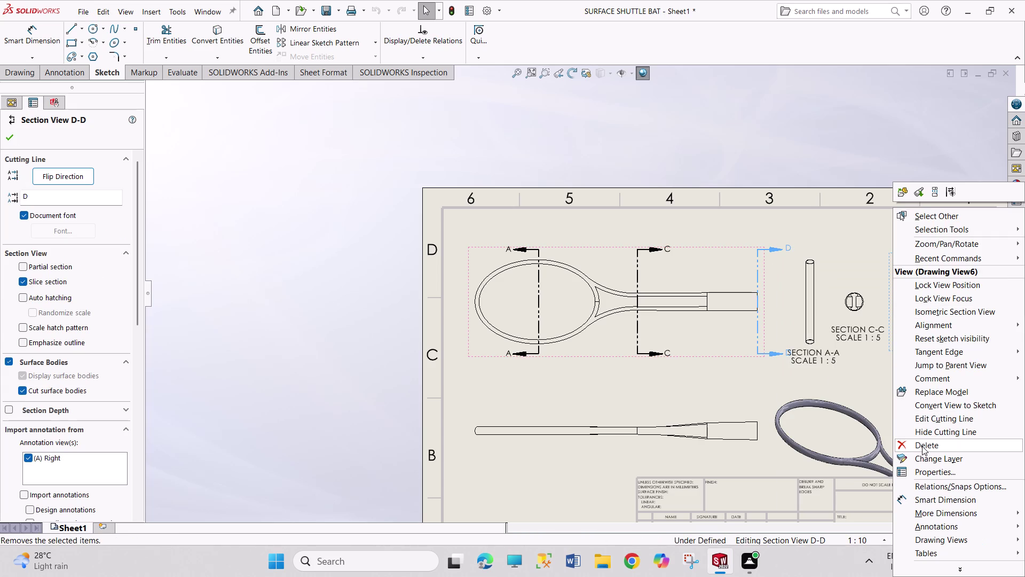
click(922, 446)
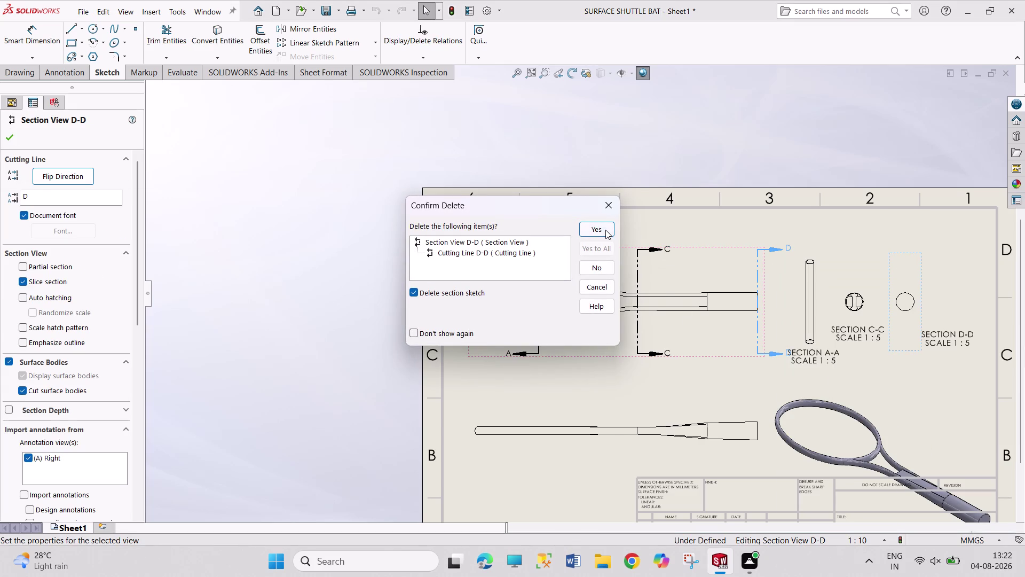
click(606, 230)
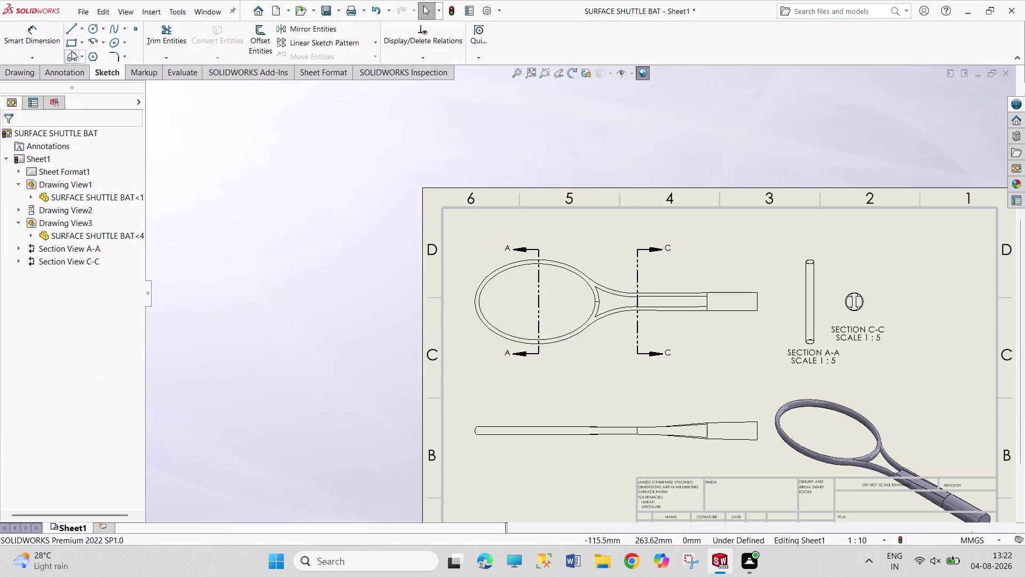
click(25, 72)
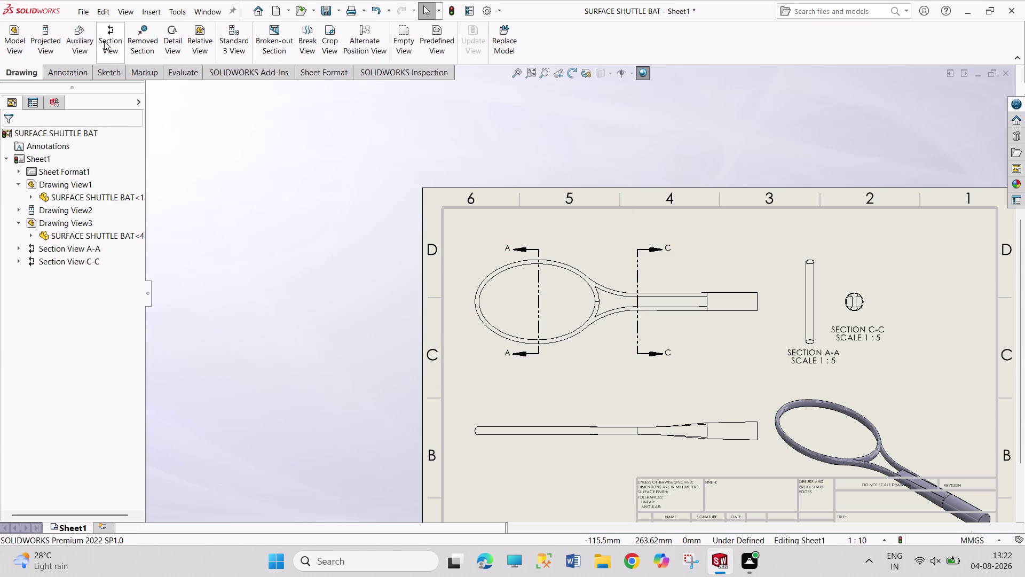
click(109, 38)
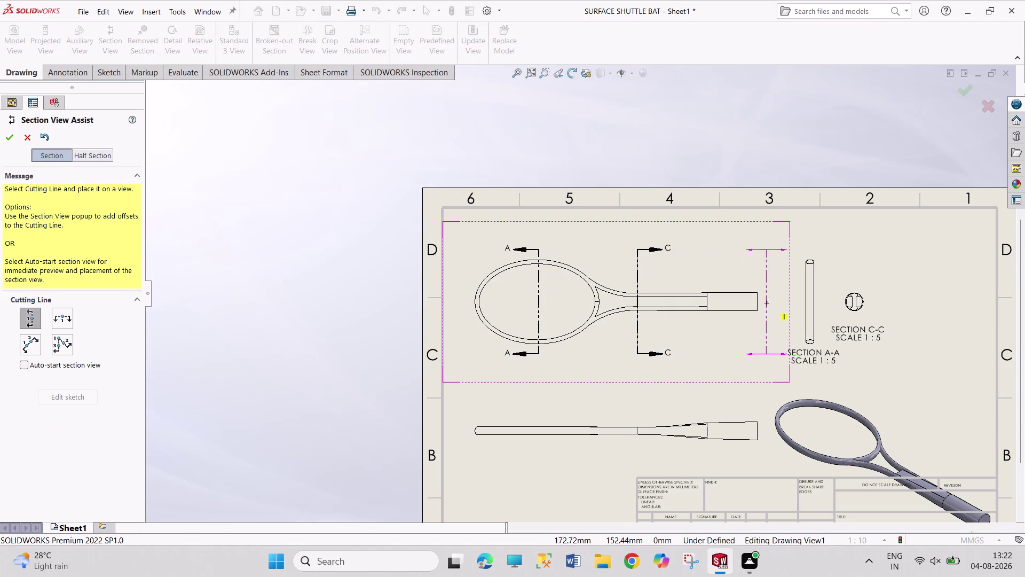
click(755, 302)
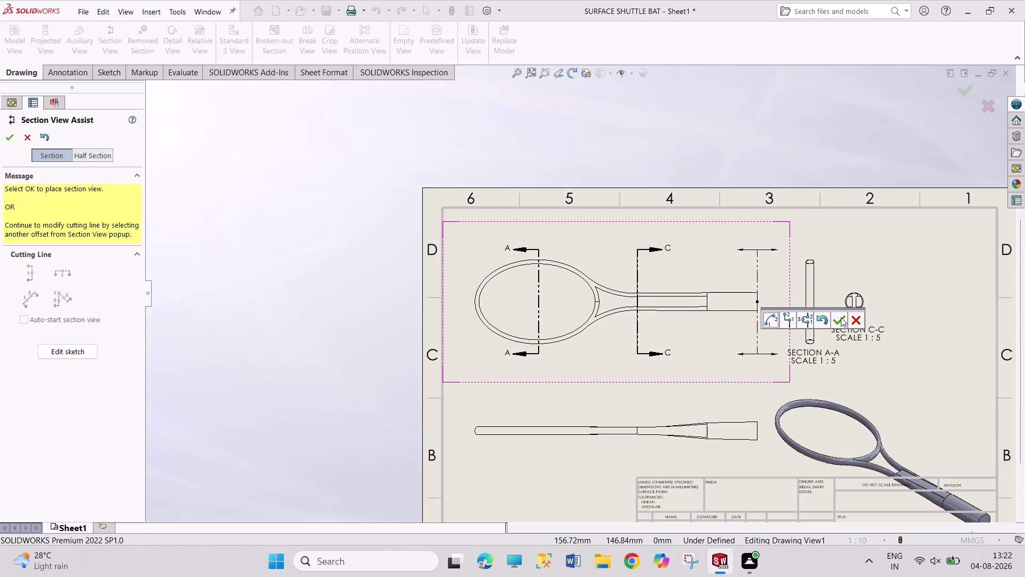
click(841, 317)
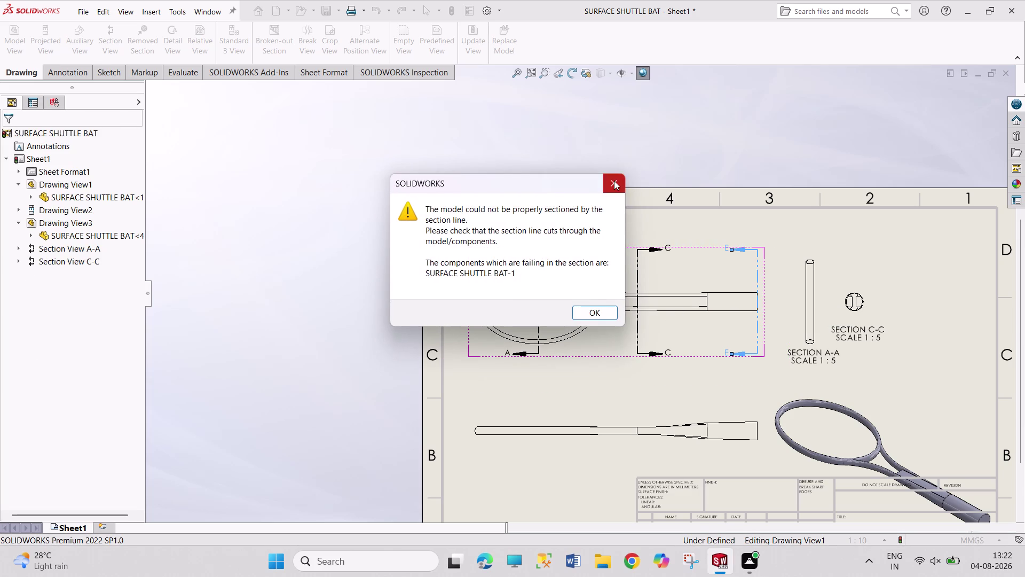
click(614, 180)
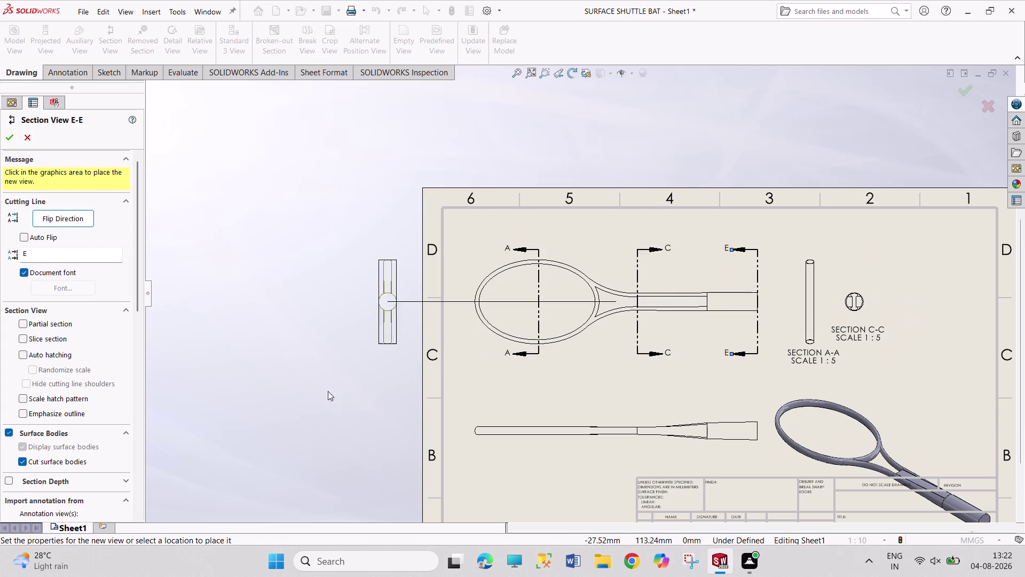
click(36, 338)
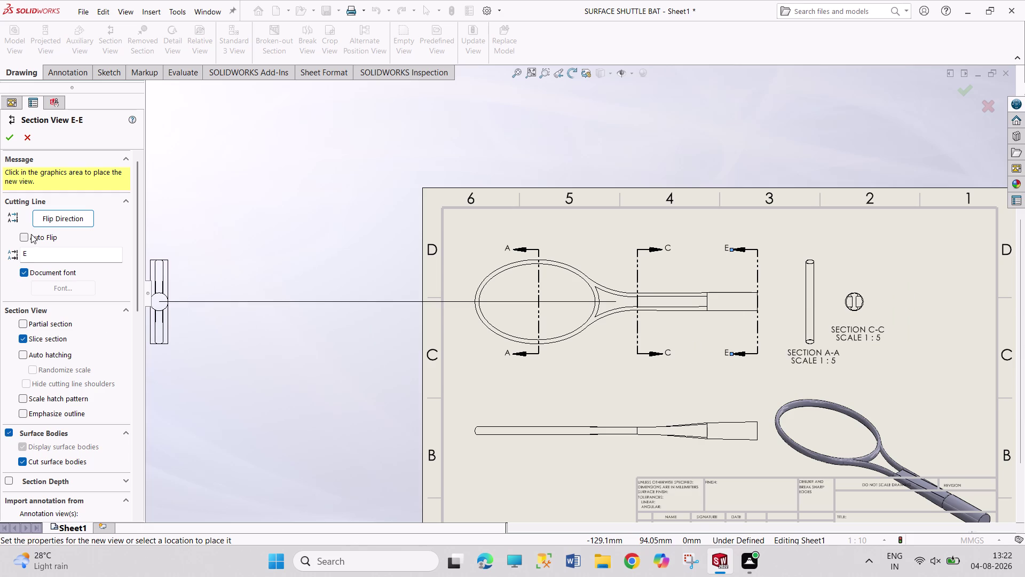
click(70, 222)
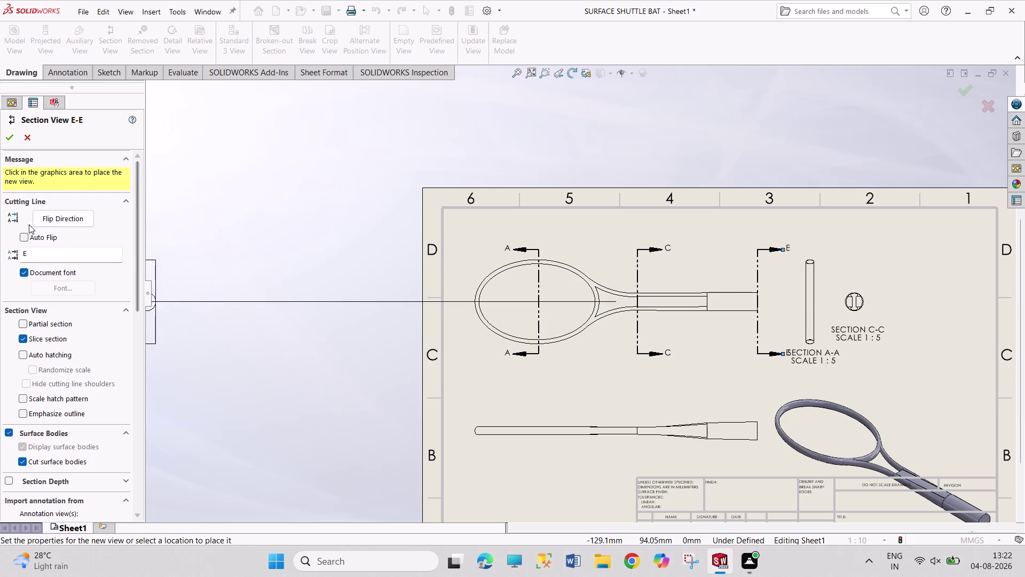
click(57, 217)
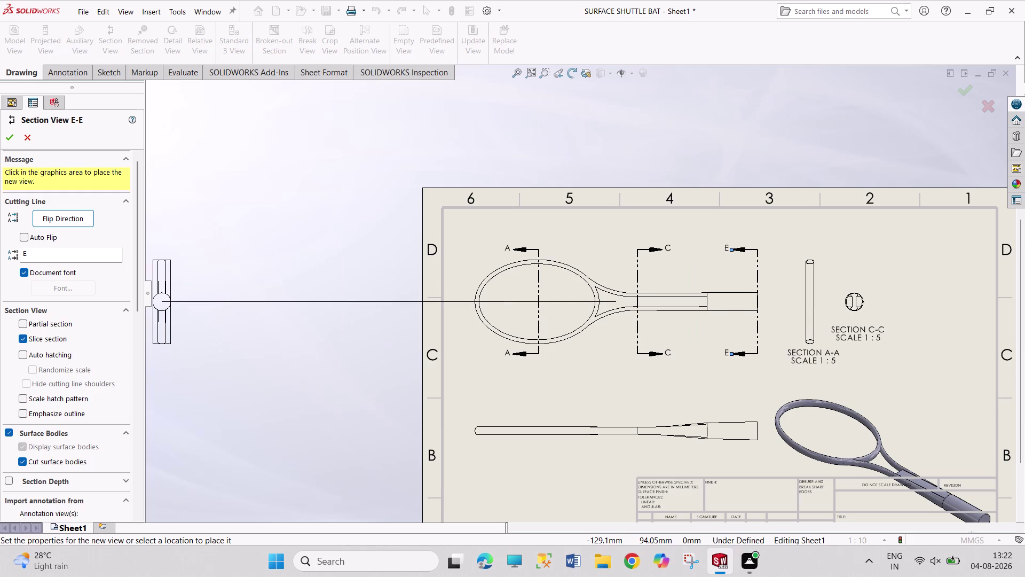
click(56, 218)
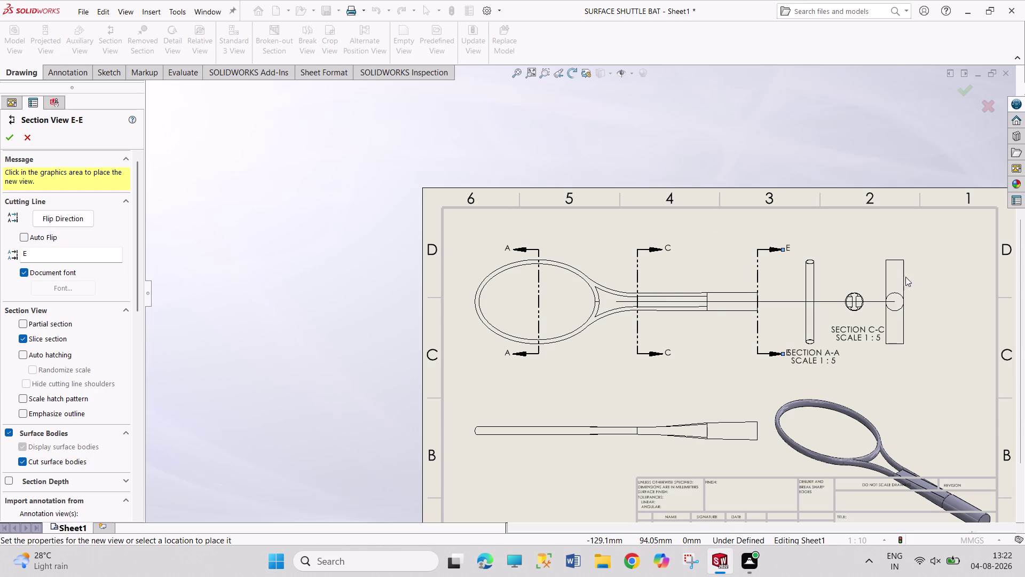
click(926, 290)
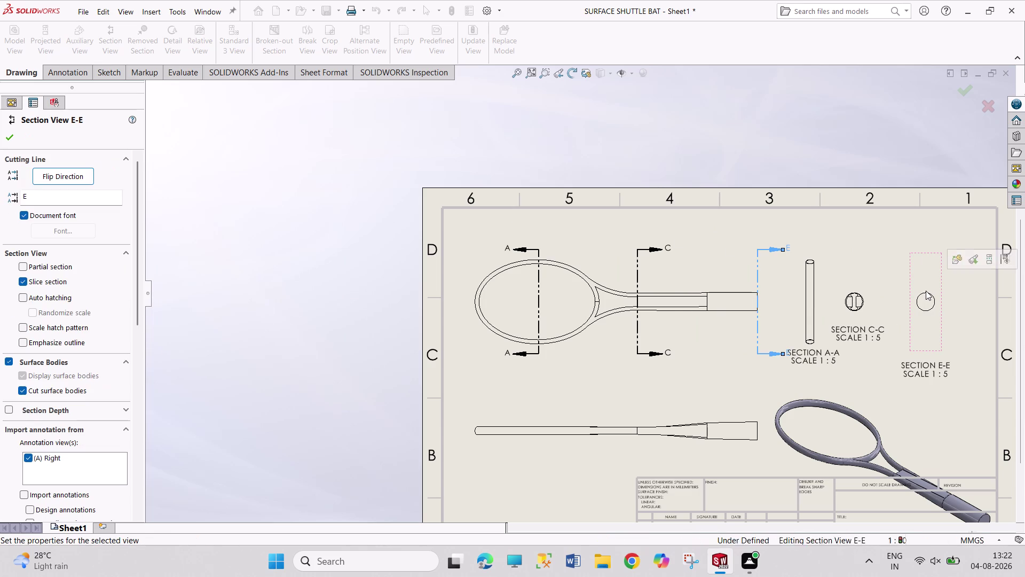
click(6, 131)
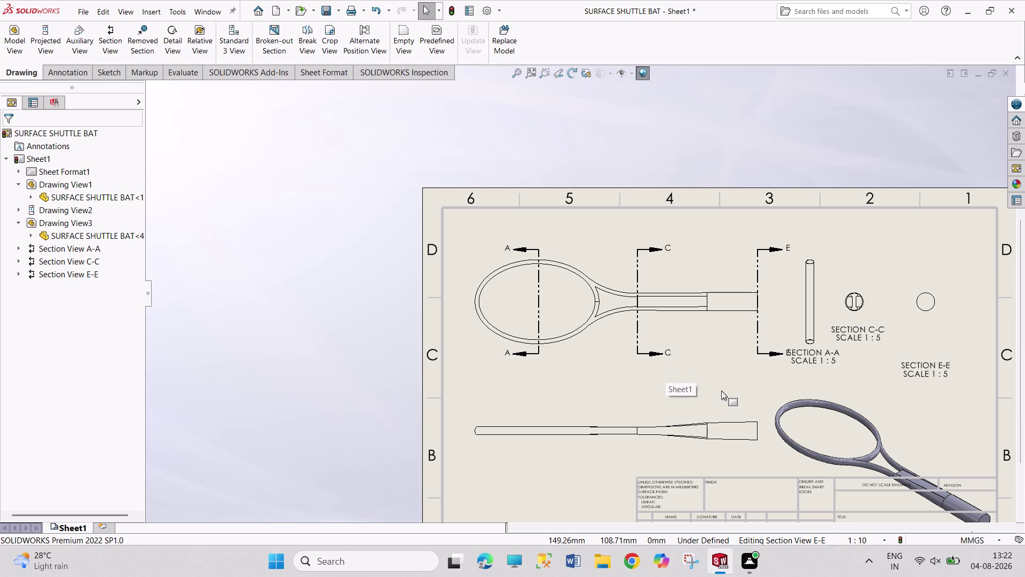
key(ctrl+z)
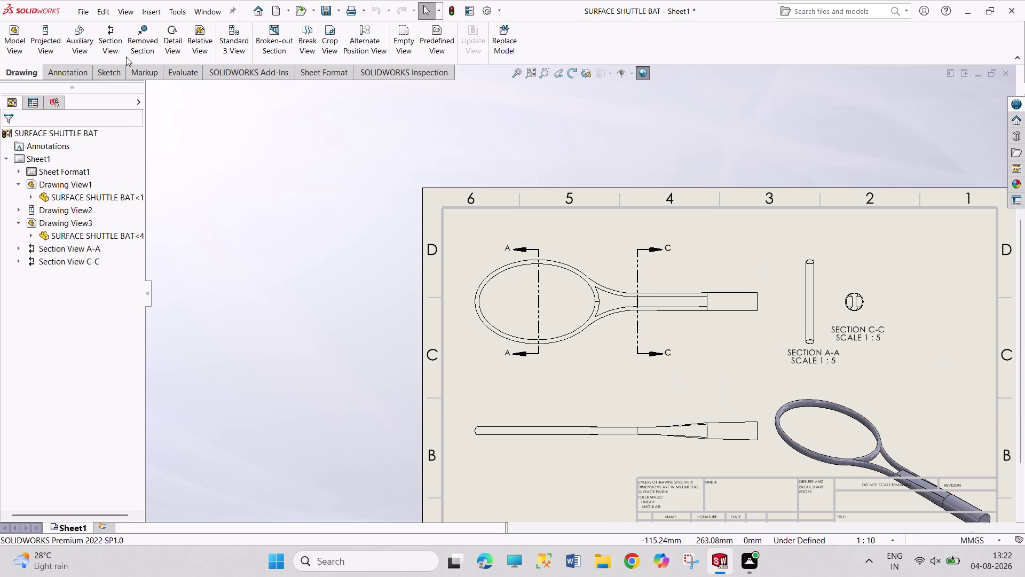
Create slice Section F-F across the handle end, placed right of Section C-C.
click(99, 46)
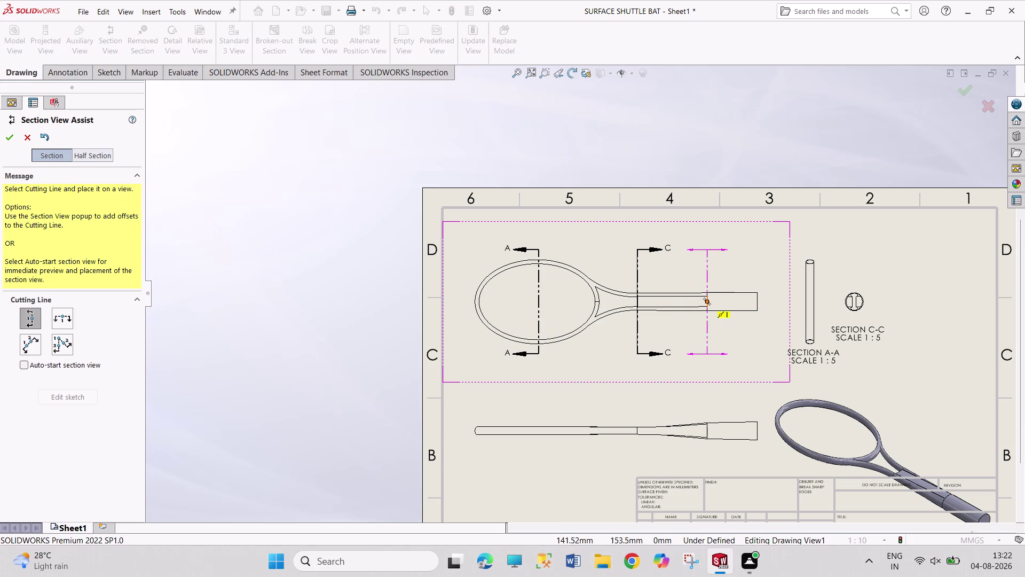
click(706, 301)
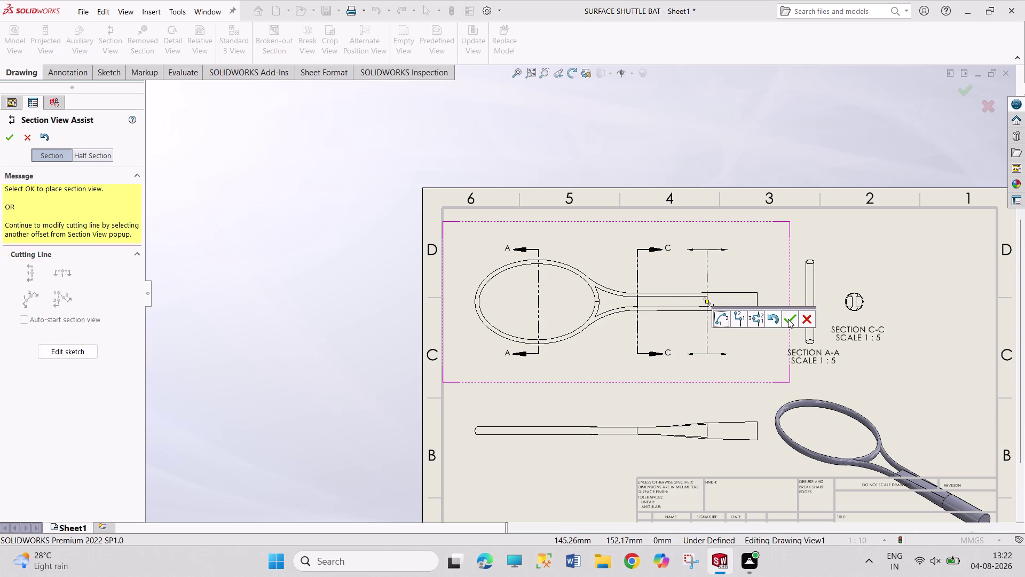
click(790, 319)
click(612, 184)
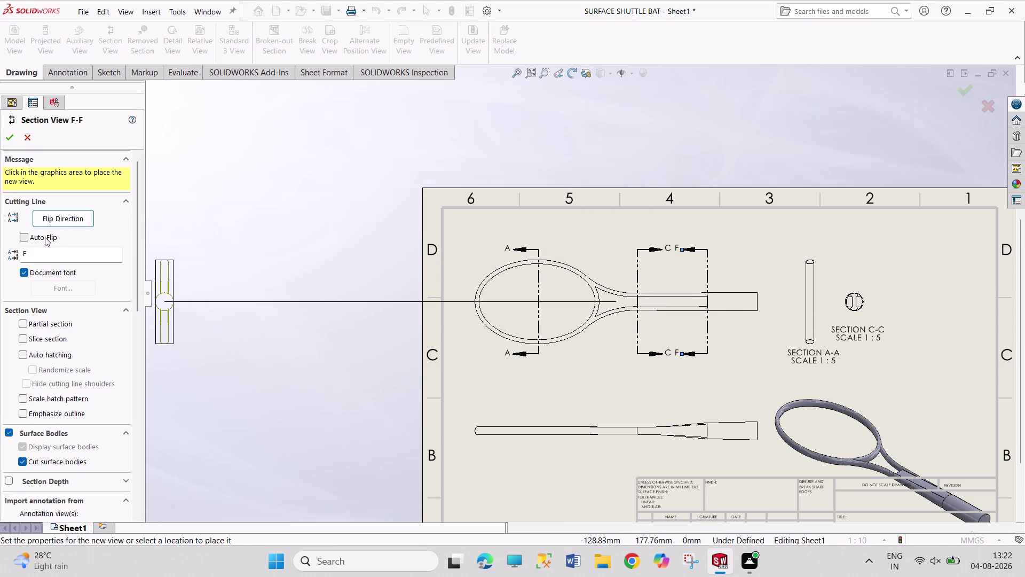
click(59, 222)
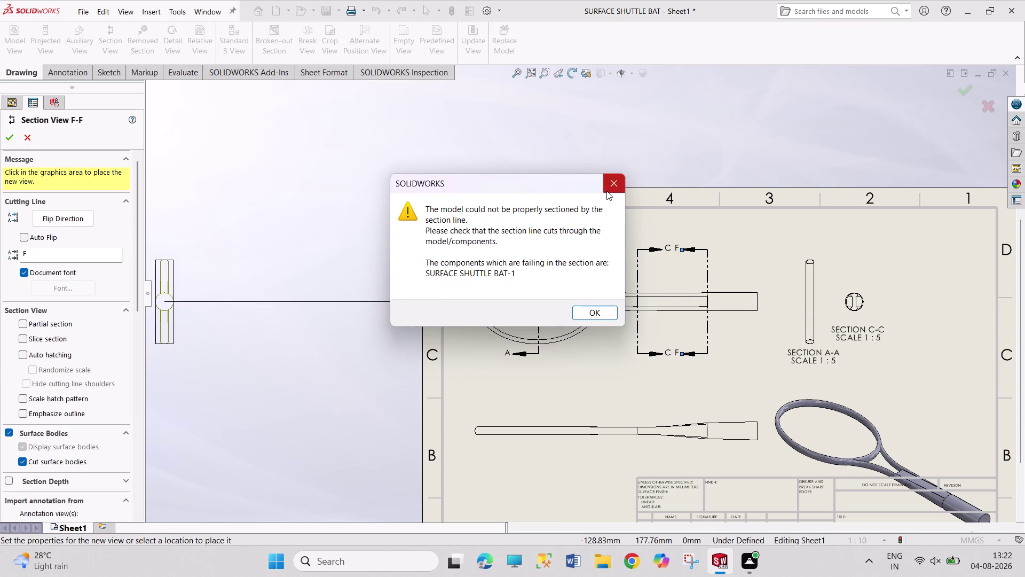
click(607, 191)
click(45, 339)
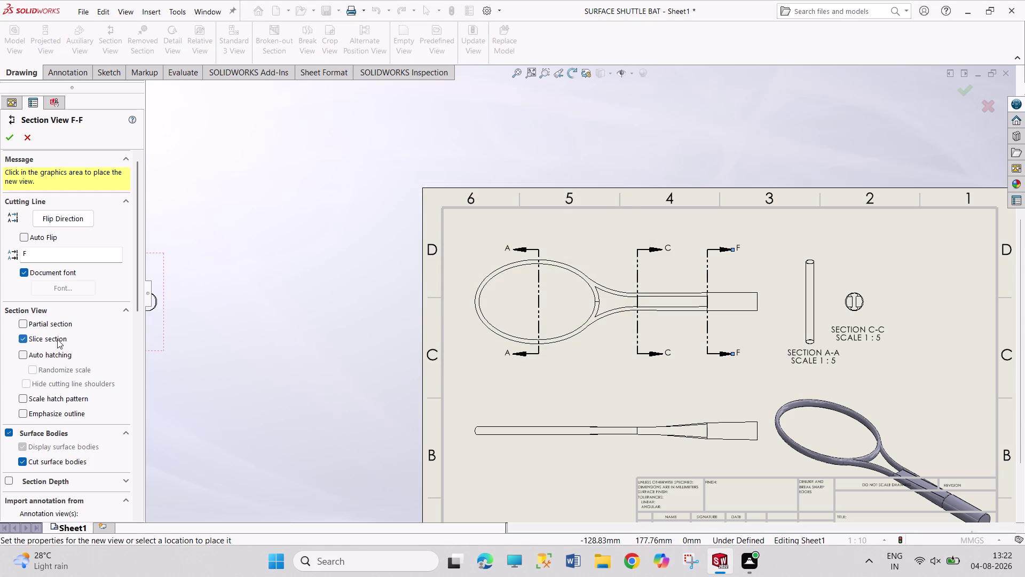
click(932, 308)
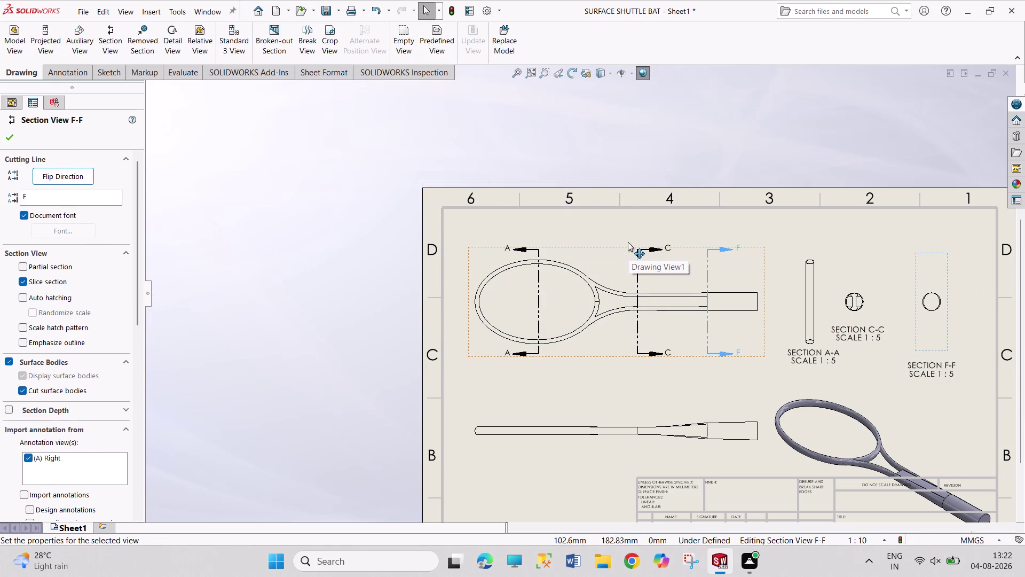
key(Escape)
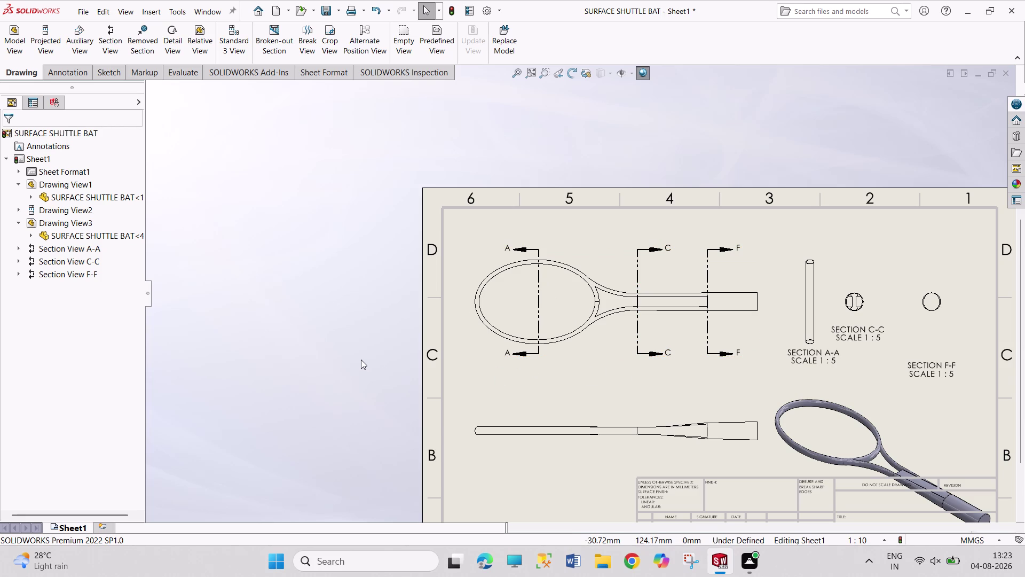
click(66, 74)
click(36, 43)
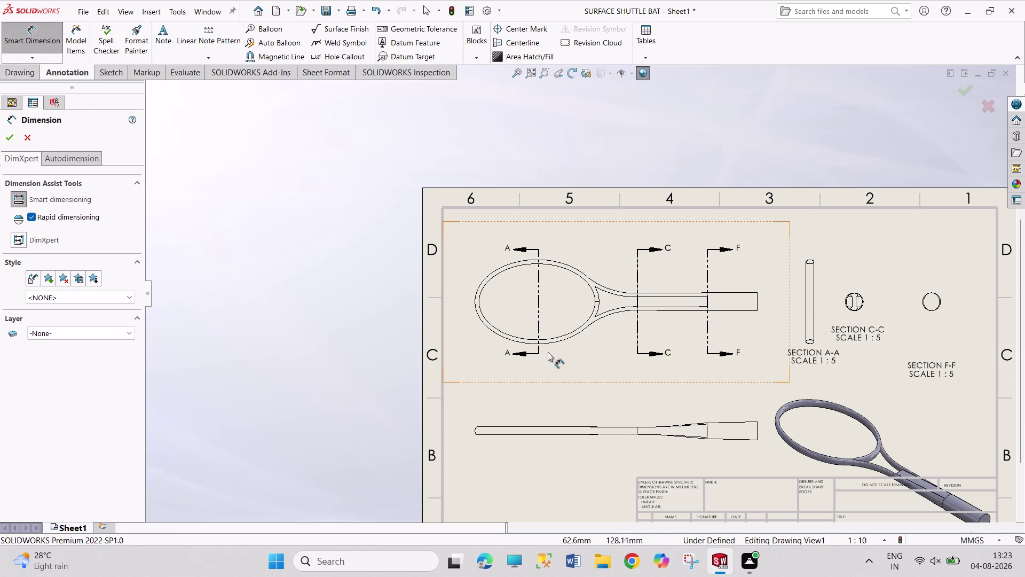
scroll(down, 3)
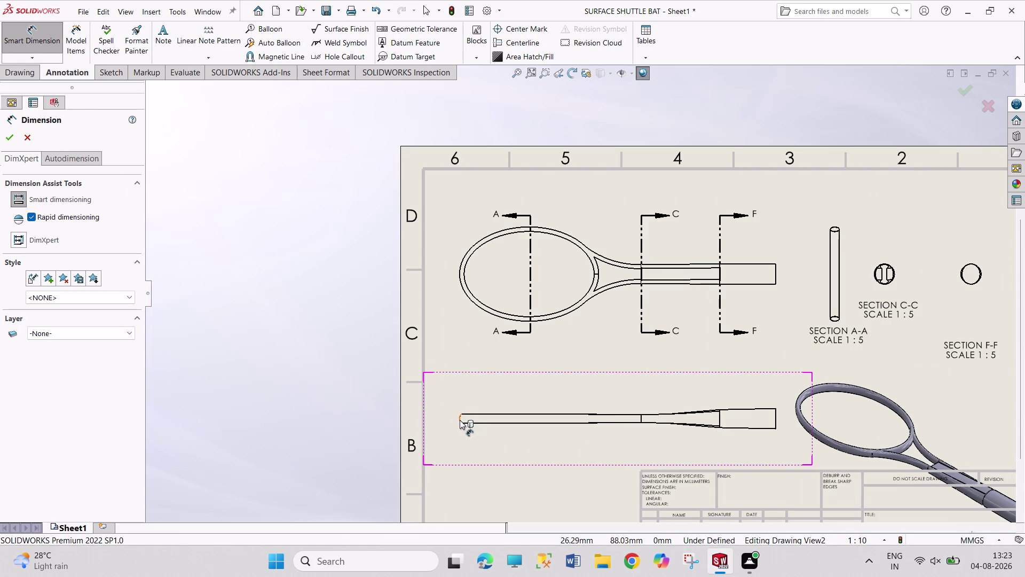
click(460, 419)
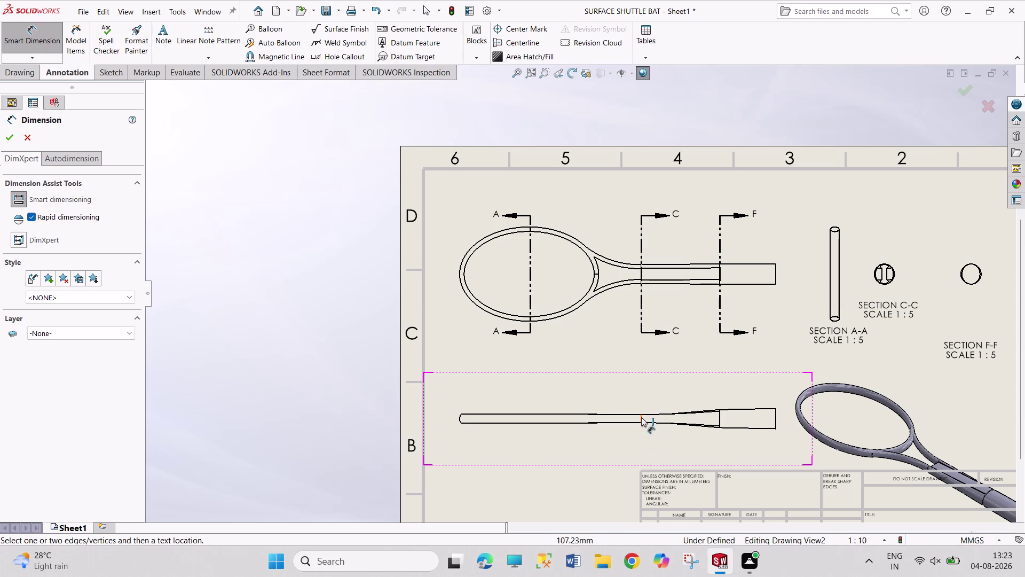
click(642, 417)
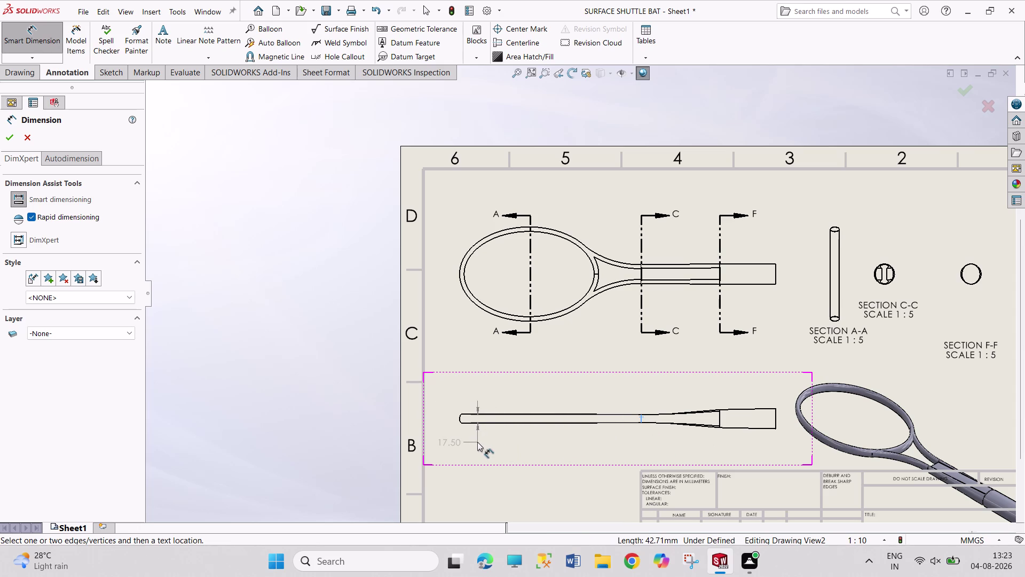
key(Escape)
key(Escape)
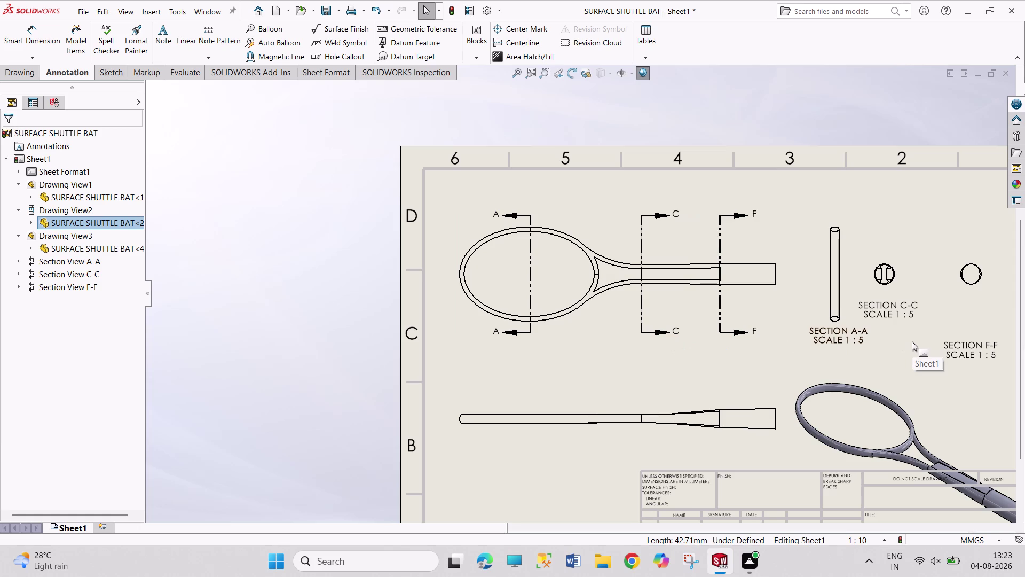
scroll(up, 3)
scroll(down, 3)
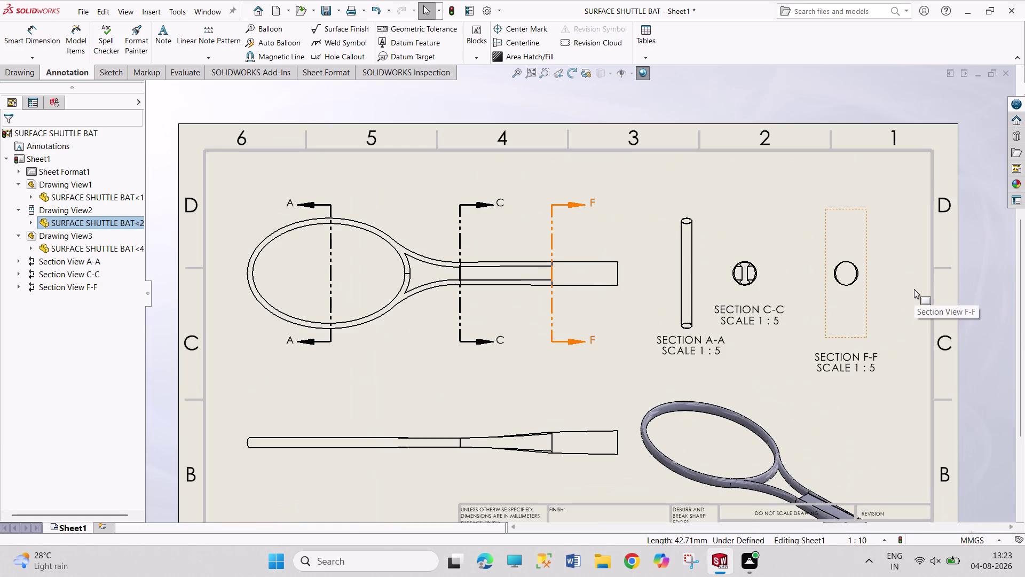
drag(27, 40, 36, 46)
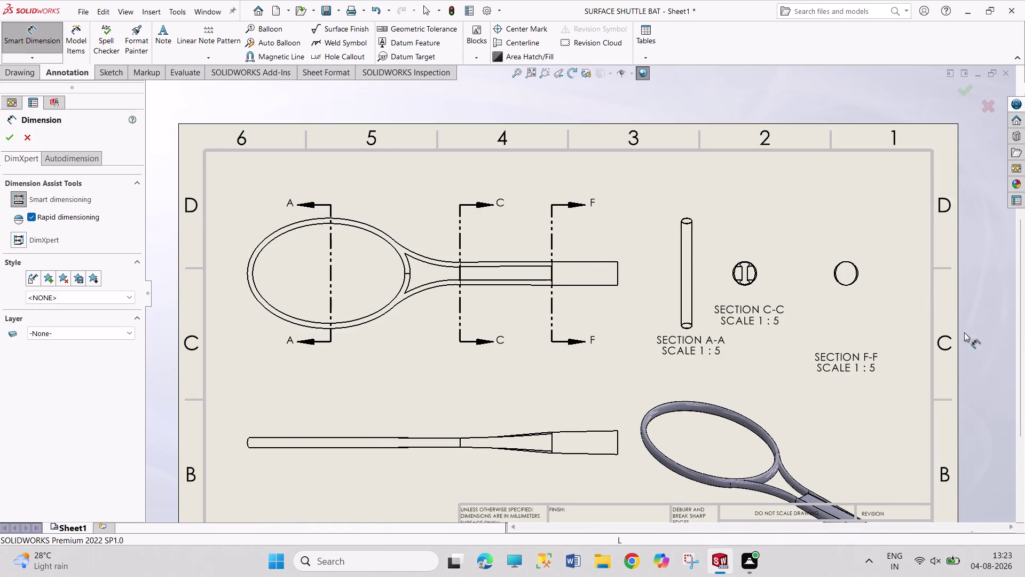
click(856, 273)
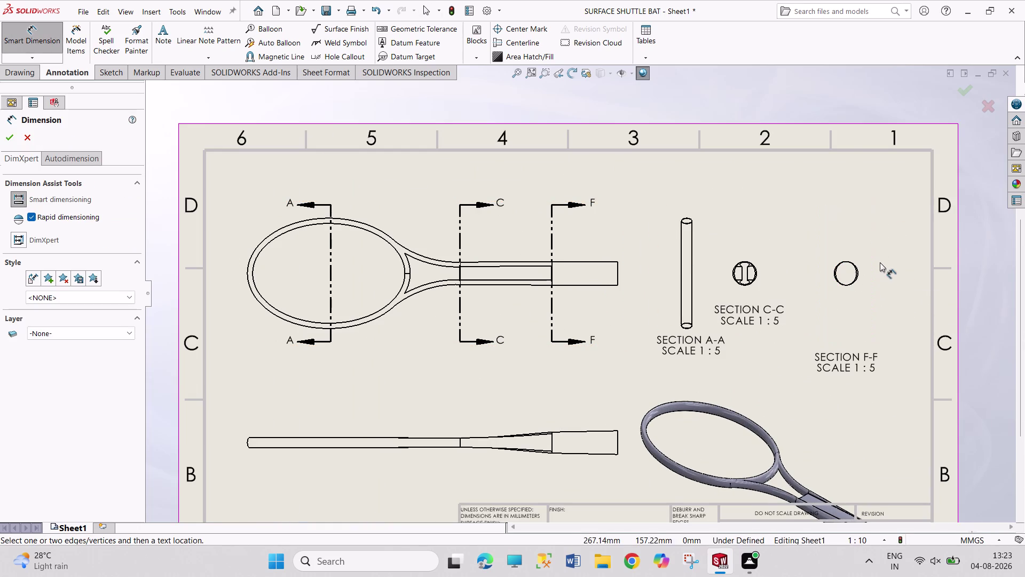
click(856, 272)
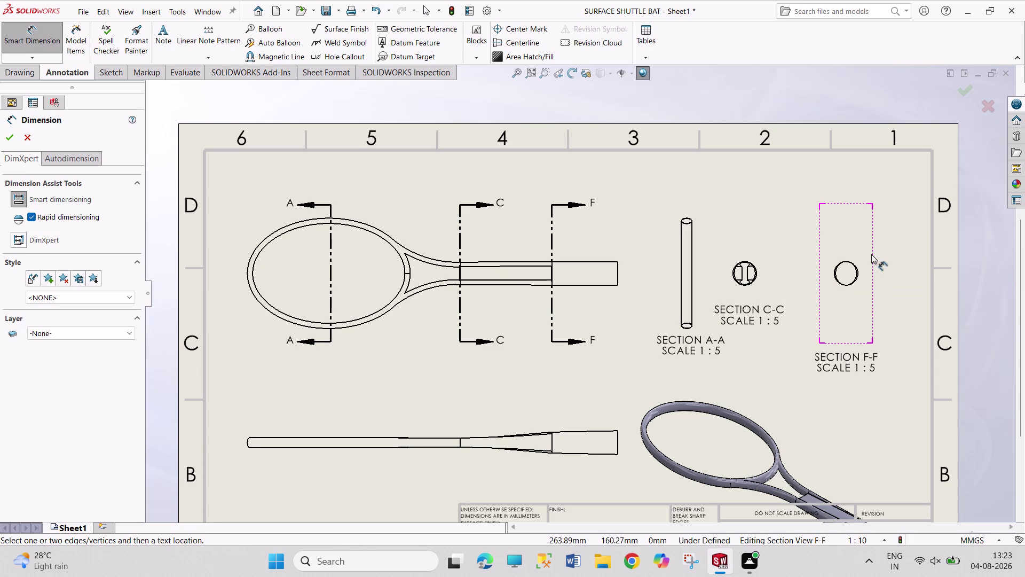
key(Escape)
key(Escape)
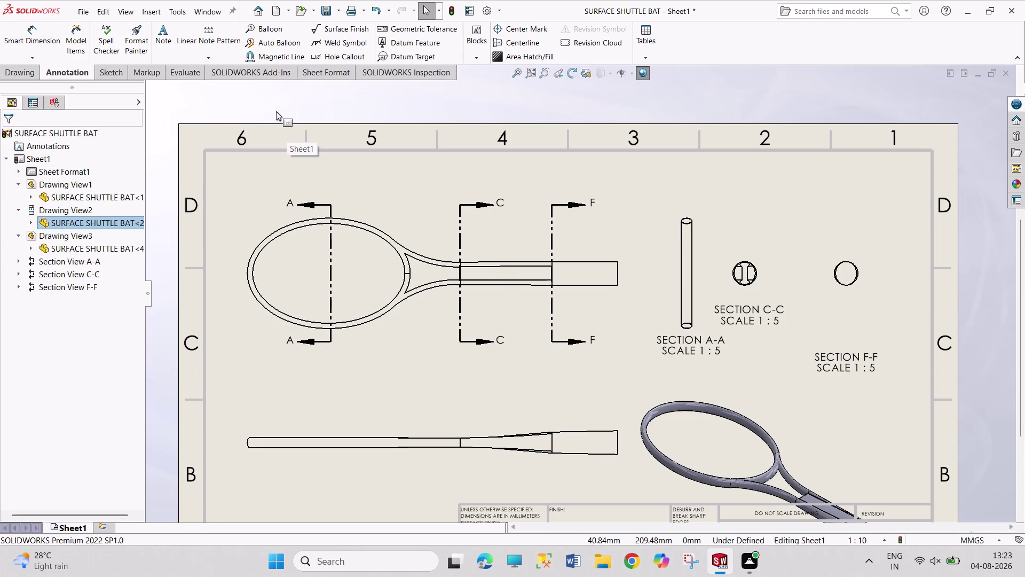
click(32, 38)
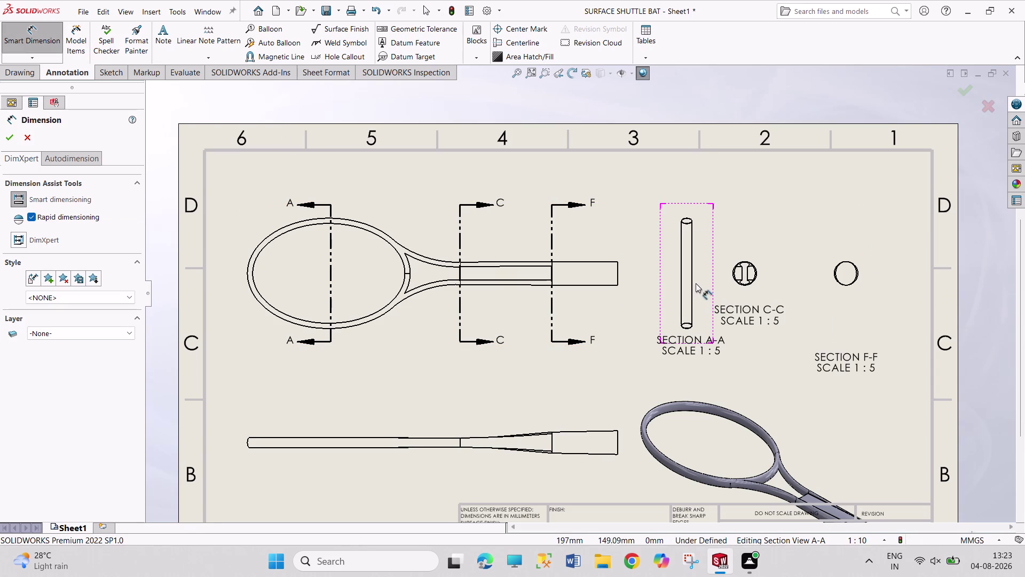
Add a 200.00 length dimension beside the rod in Section A-A.
click(693, 280)
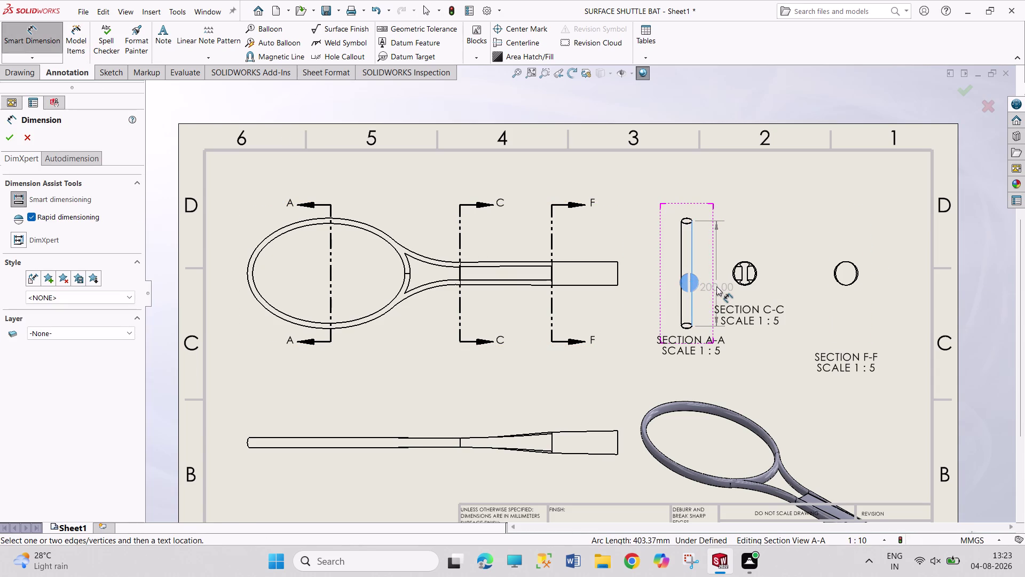
click(717, 286)
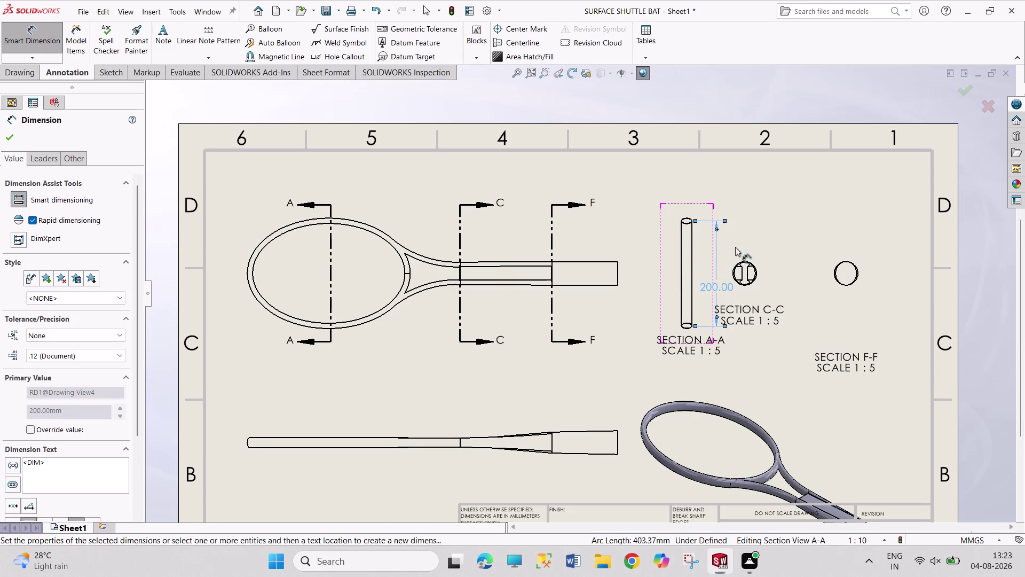
click(690, 219)
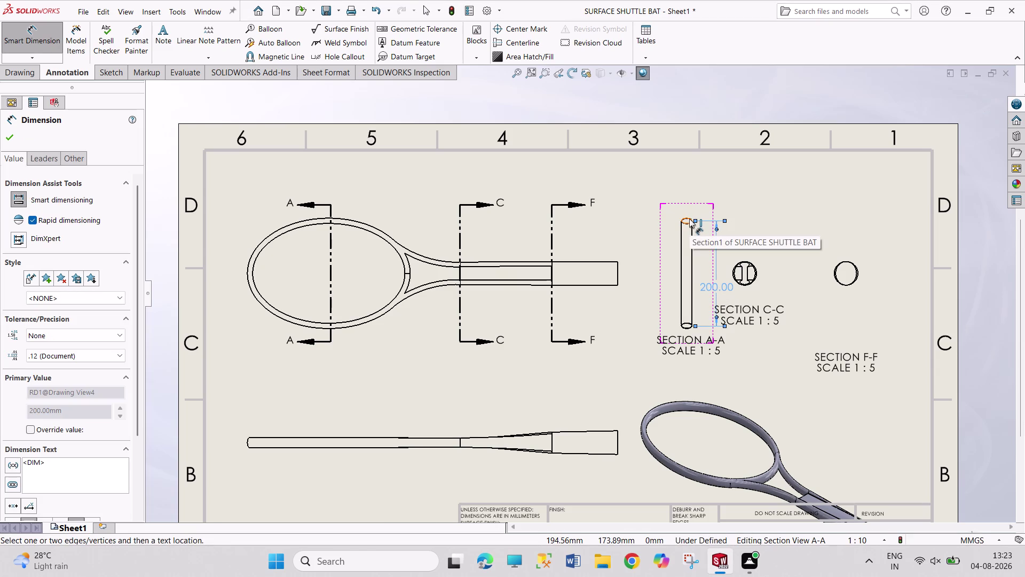
scroll(down, 3)
scroll(down, 3)
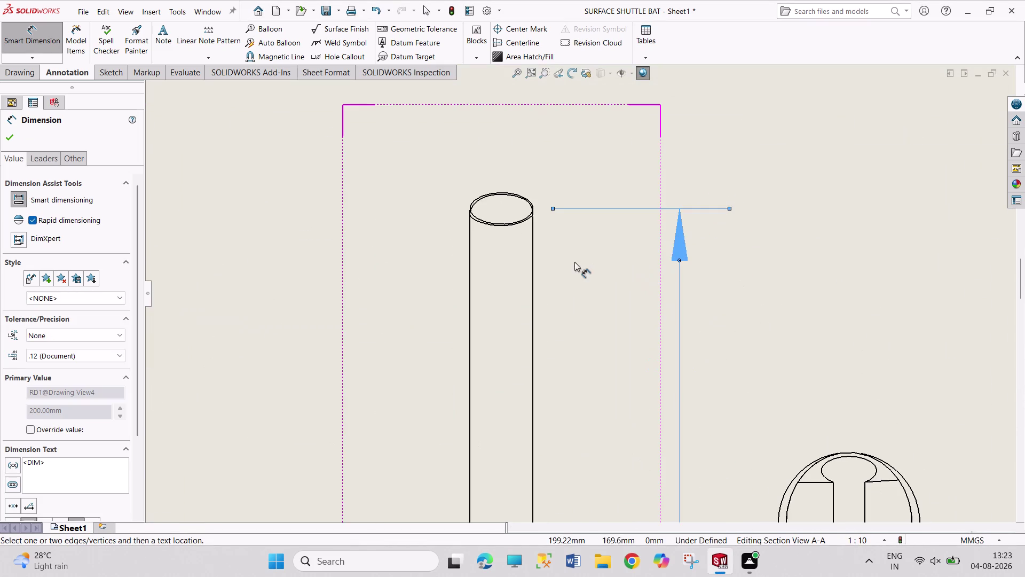
scroll(down, 3)
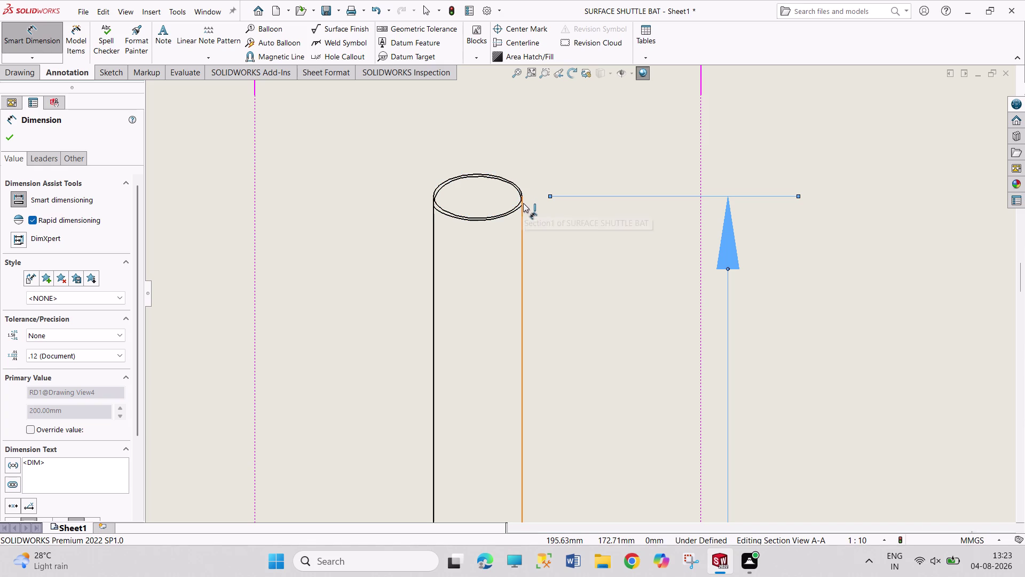
click(521, 199)
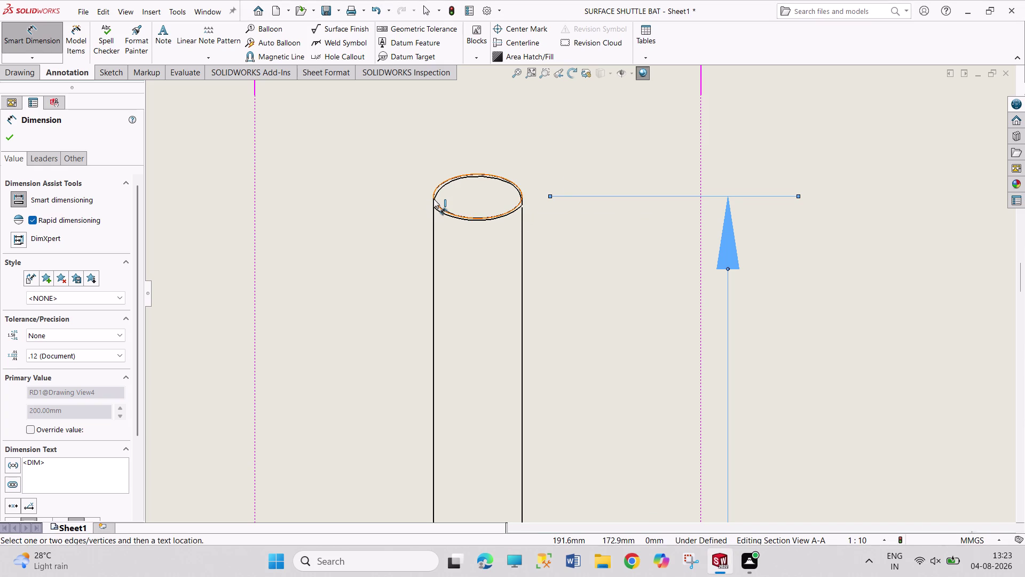
click(434, 198)
scroll(up, 3)
scroll(up, 3)
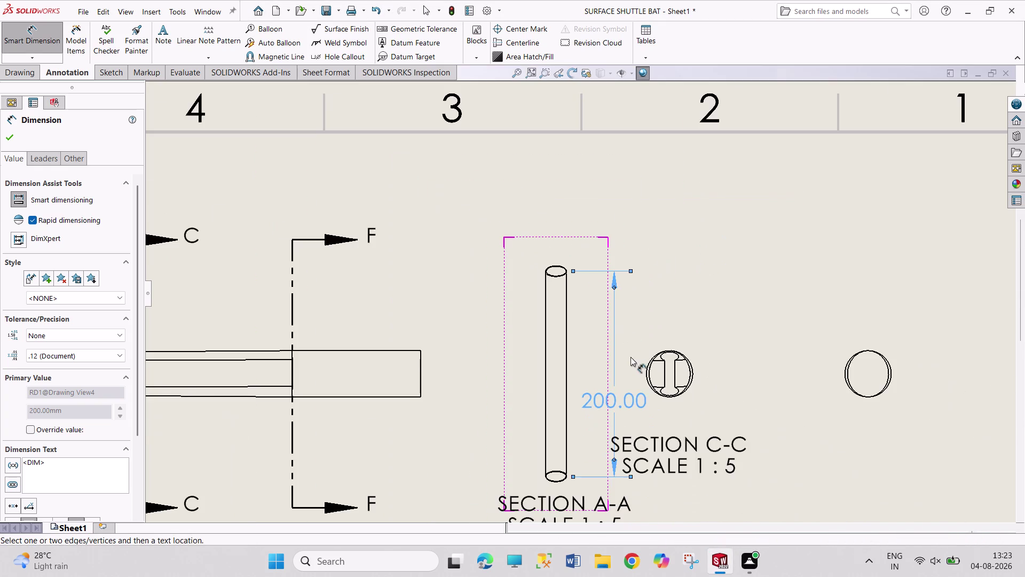
scroll(up, 3)
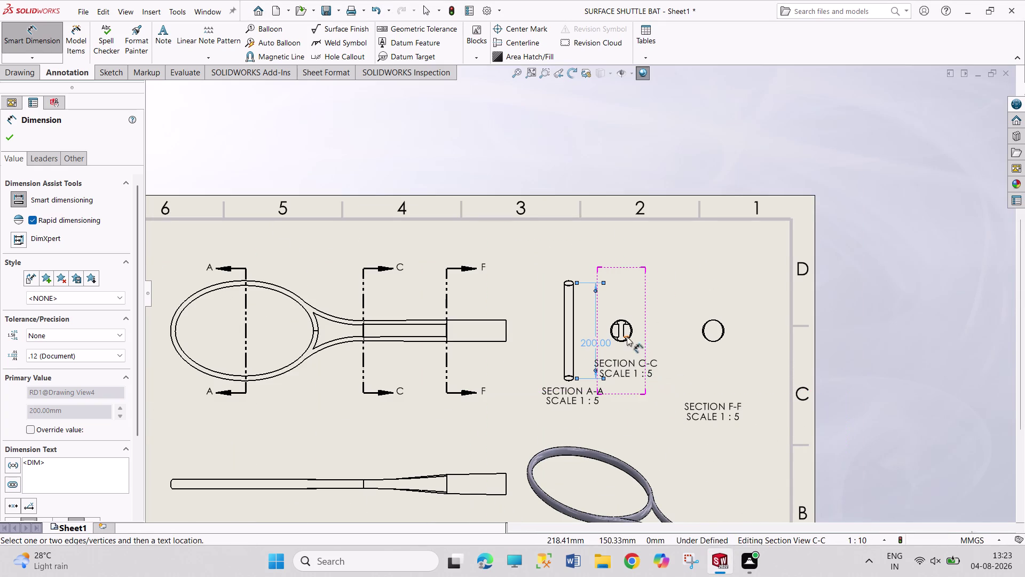
scroll(down, 3)
scroll(down, 3)
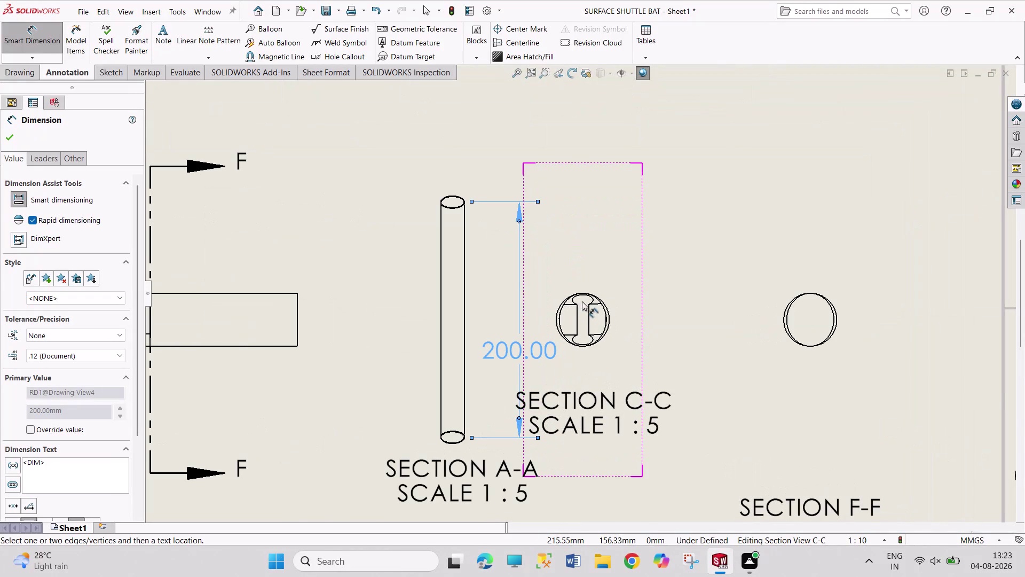
Preview a 26.11 dimension on Section C-C, then cancel it.
click(587, 296)
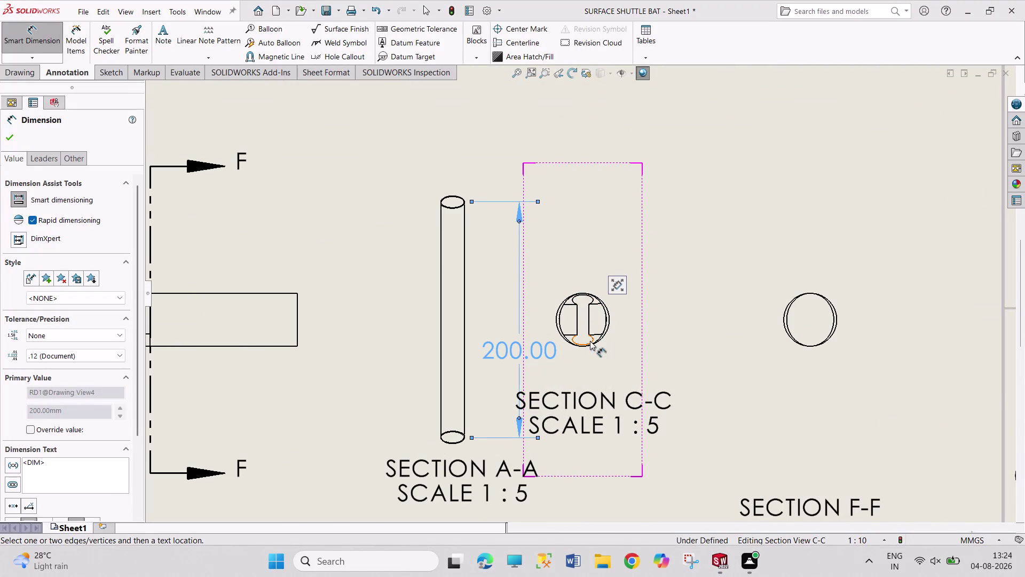
click(583, 344)
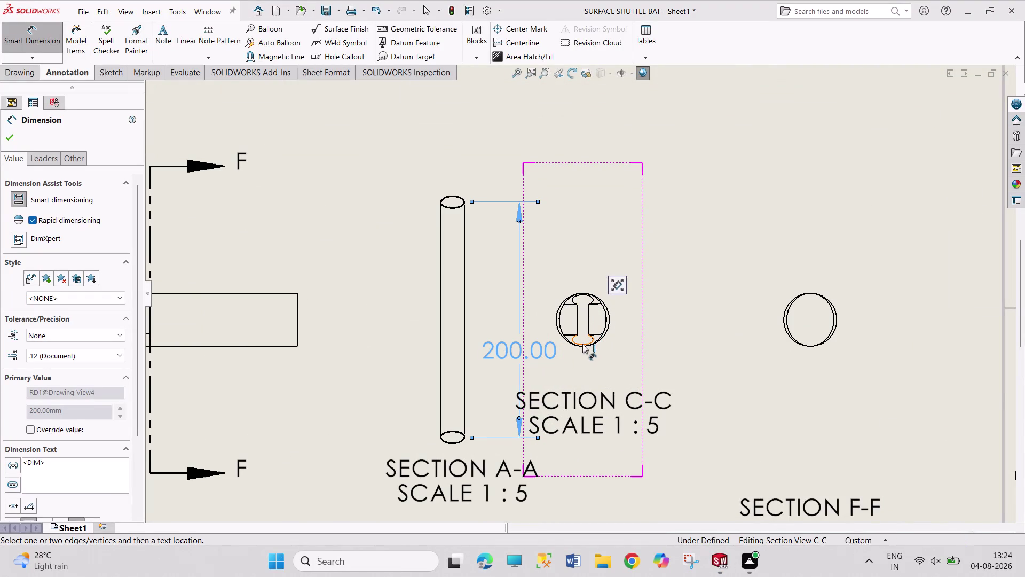
click(588, 320)
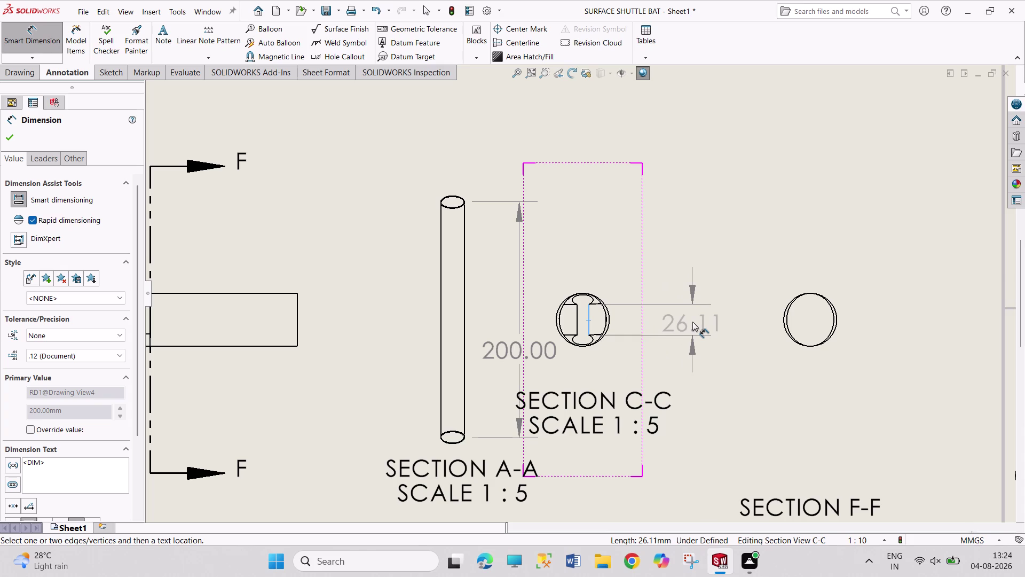
key(Escape)
scroll(up, 3)
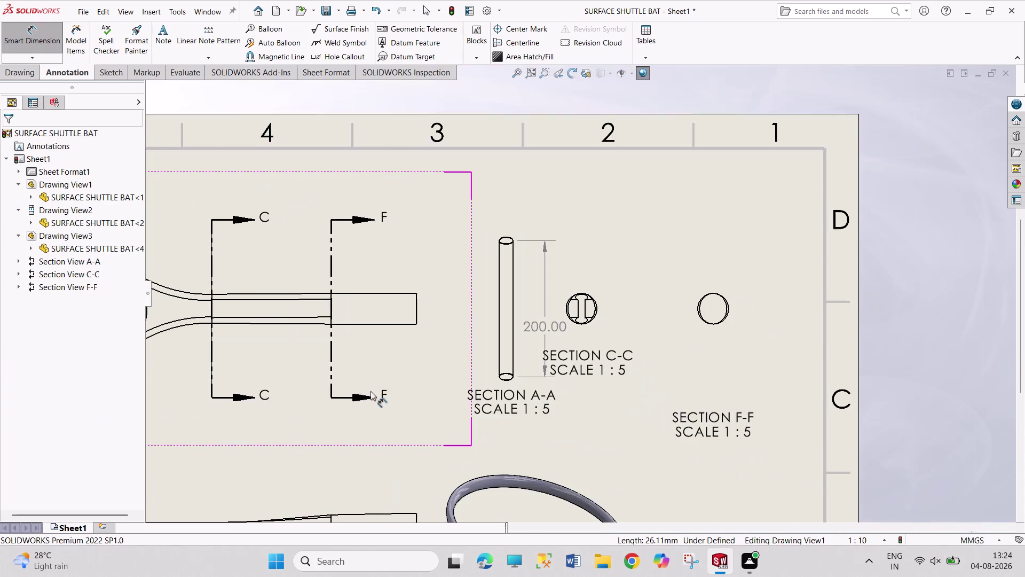
Dimension the handle end width in the front view as 45.00 and exit Smart Dimension.
scroll(up, 3)
scroll(down, 3)
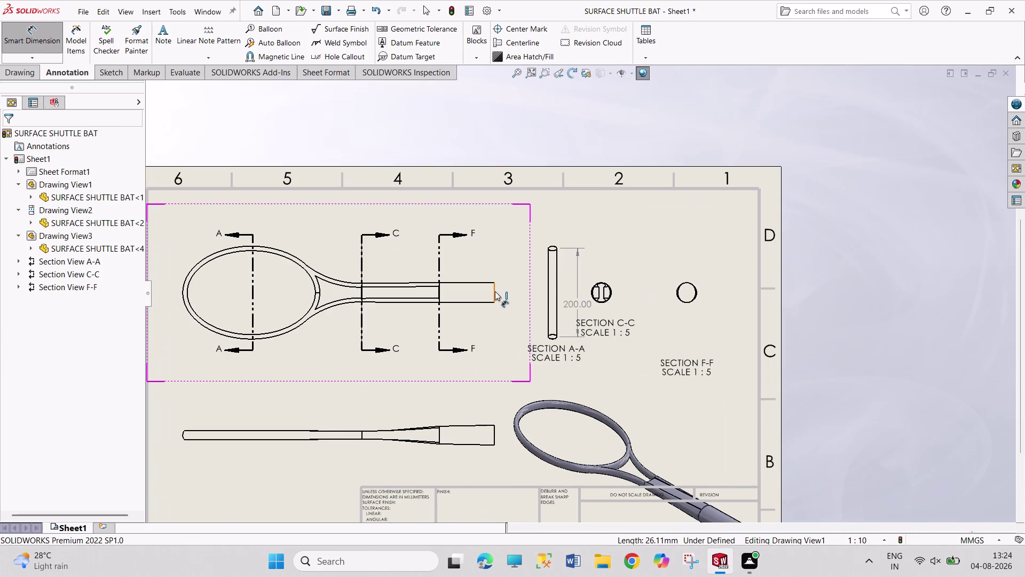
click(495, 292)
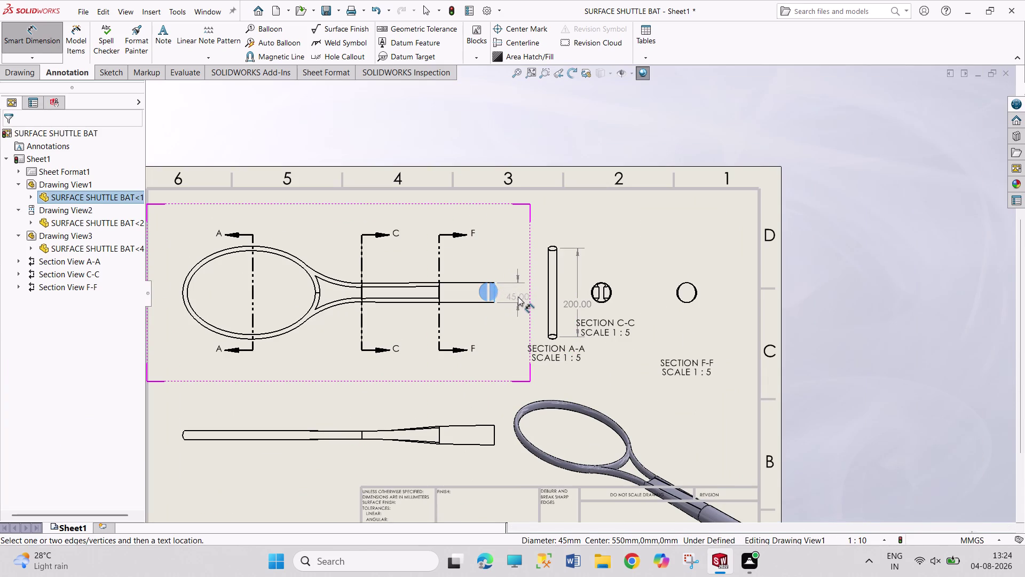
click(518, 296)
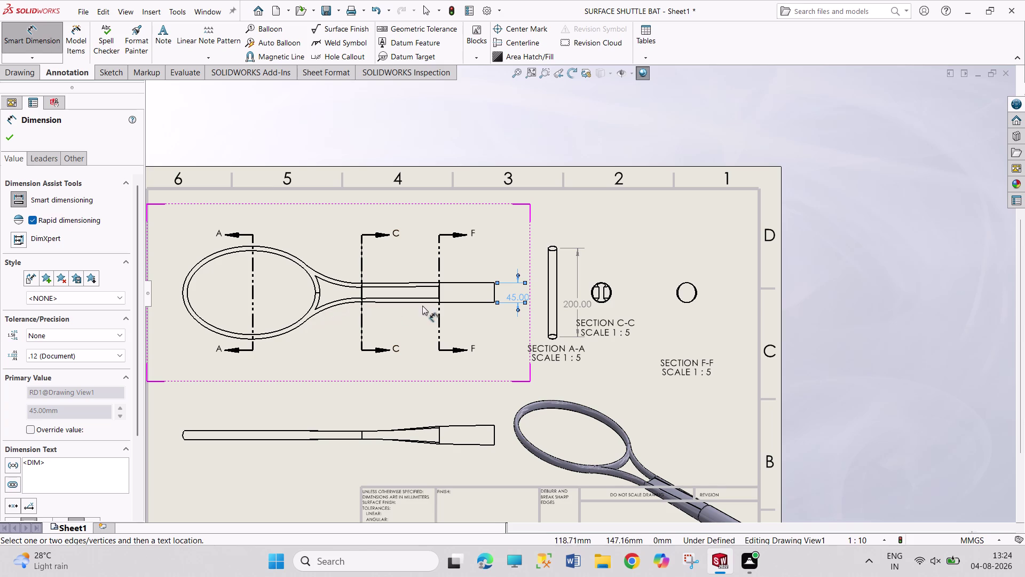
click(472, 304)
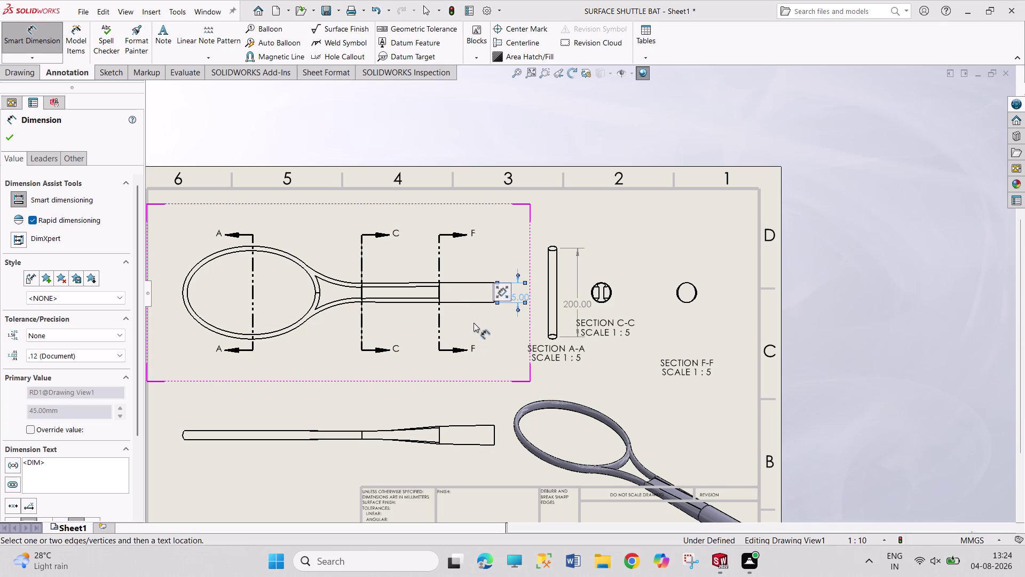
click(465, 302)
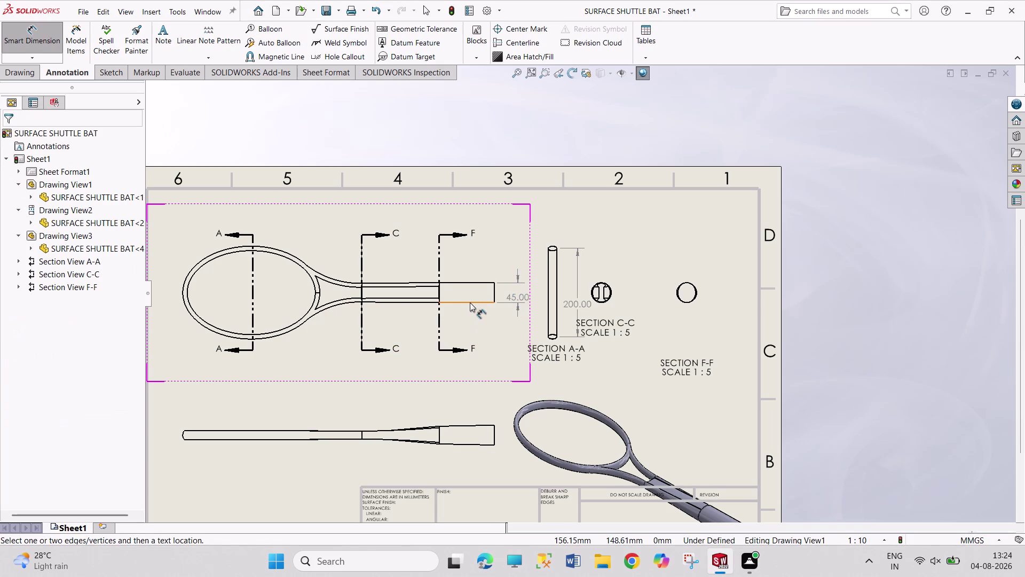
click(472, 304)
key(Escape)
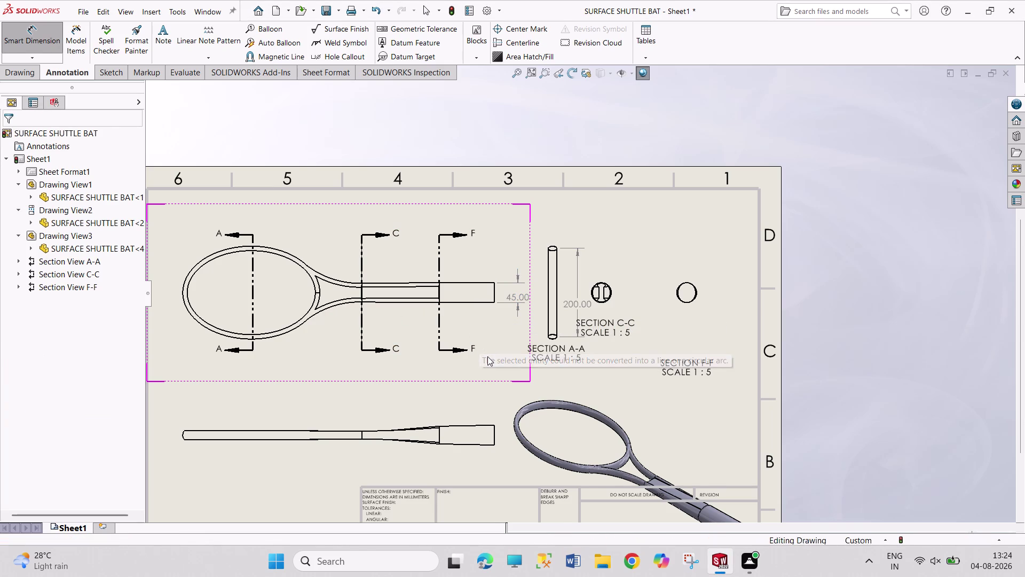
key(Escape)
scroll(up, 3)
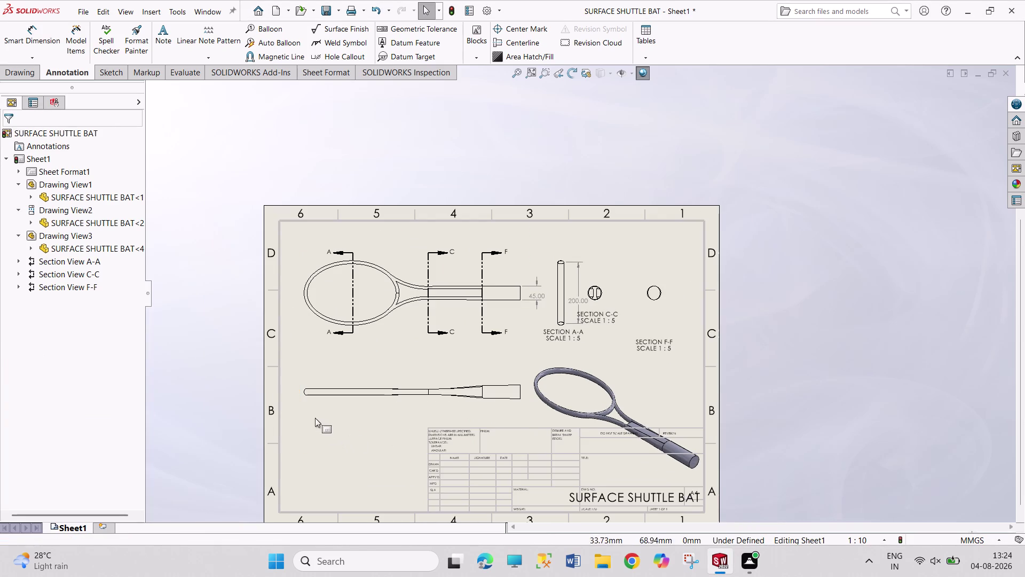
scroll(down, 3)
scroll(down, 3)
scroll(up, 3)
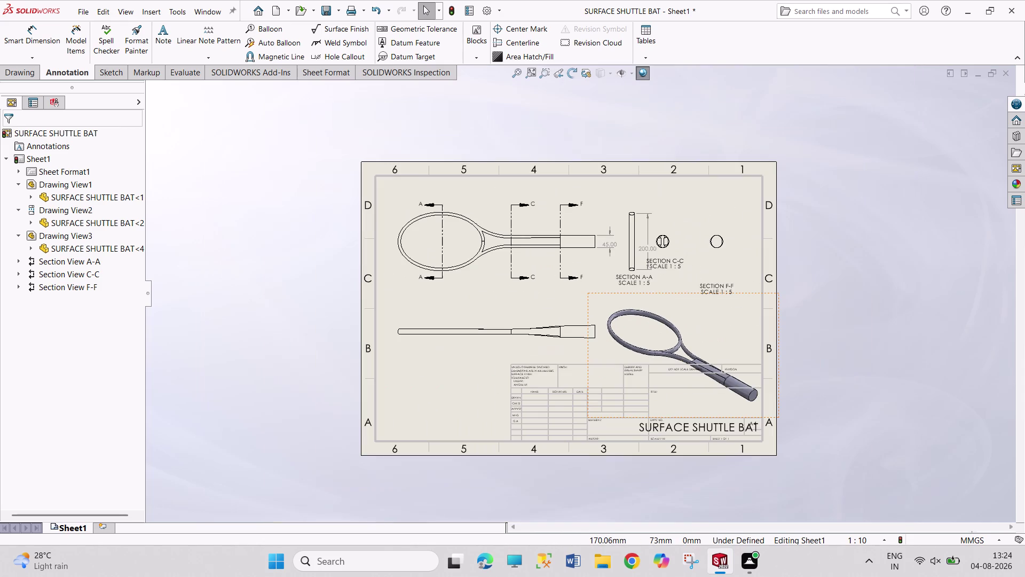
scroll(up, 3)
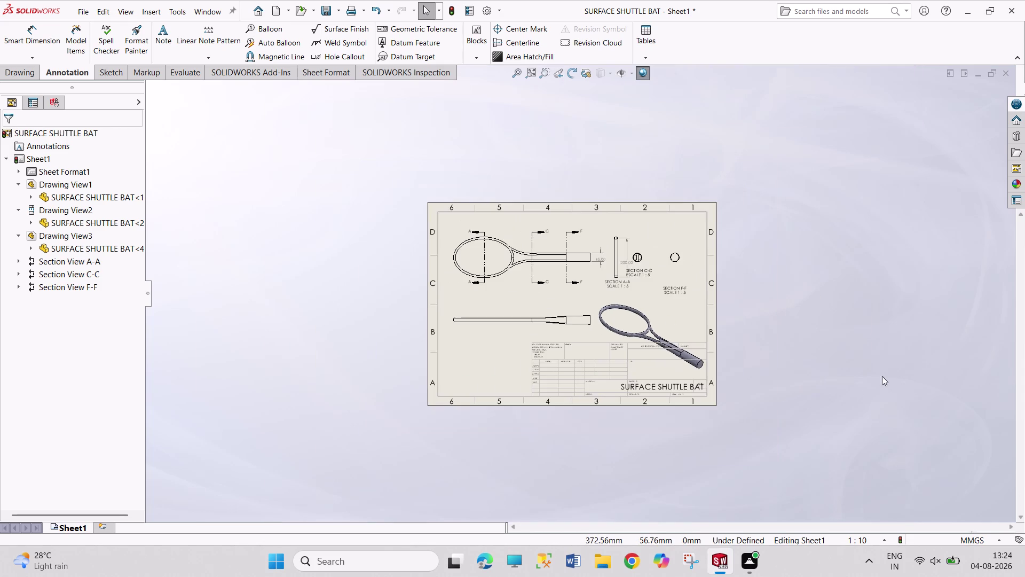
scroll(down, 3)
scroll(down, 3)
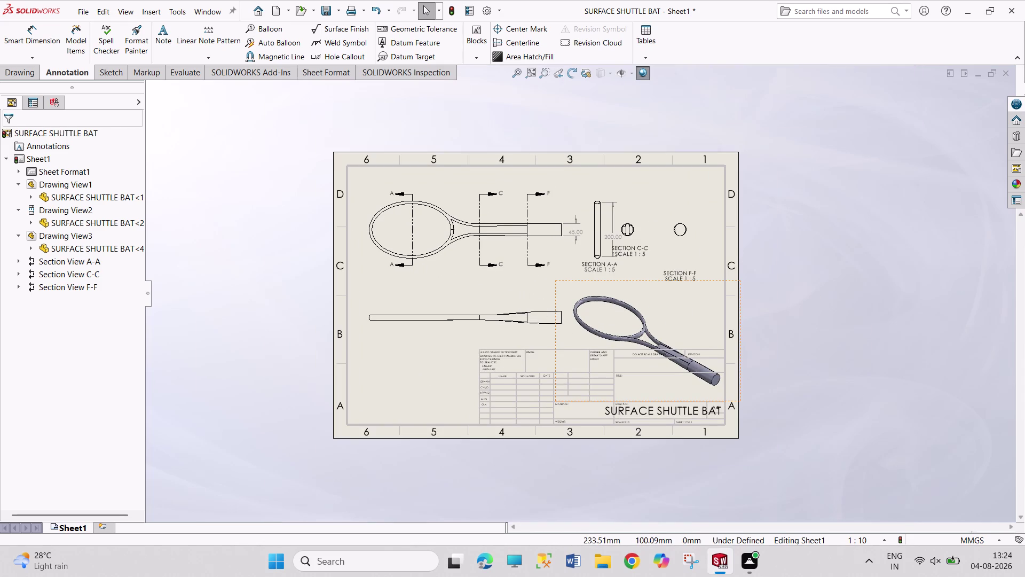
key(Escape)
key(Escape)
Add a TOP VIEW note beneath the top view.
click(171, 43)
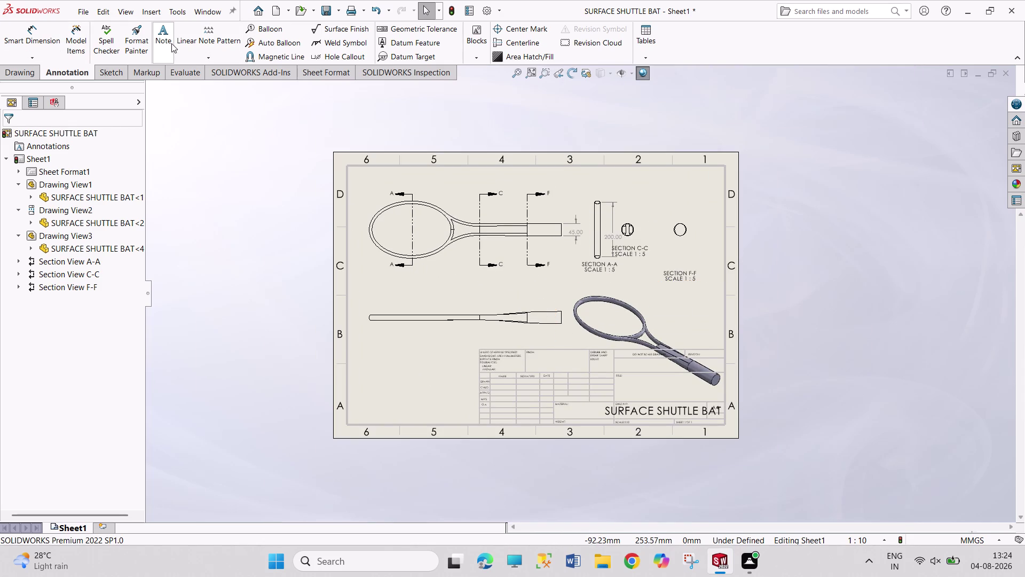
click(441, 282)
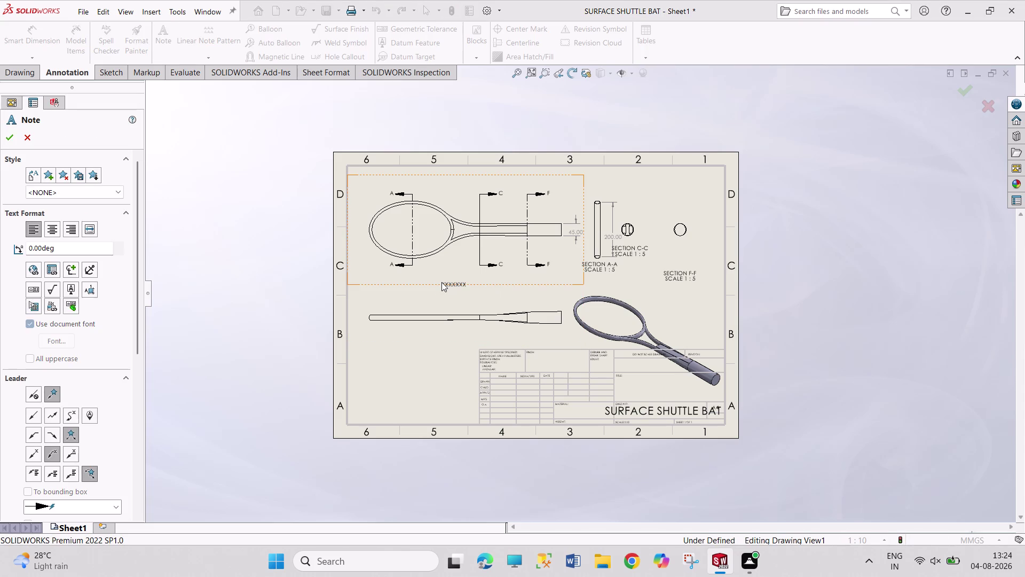
text(TOP V)
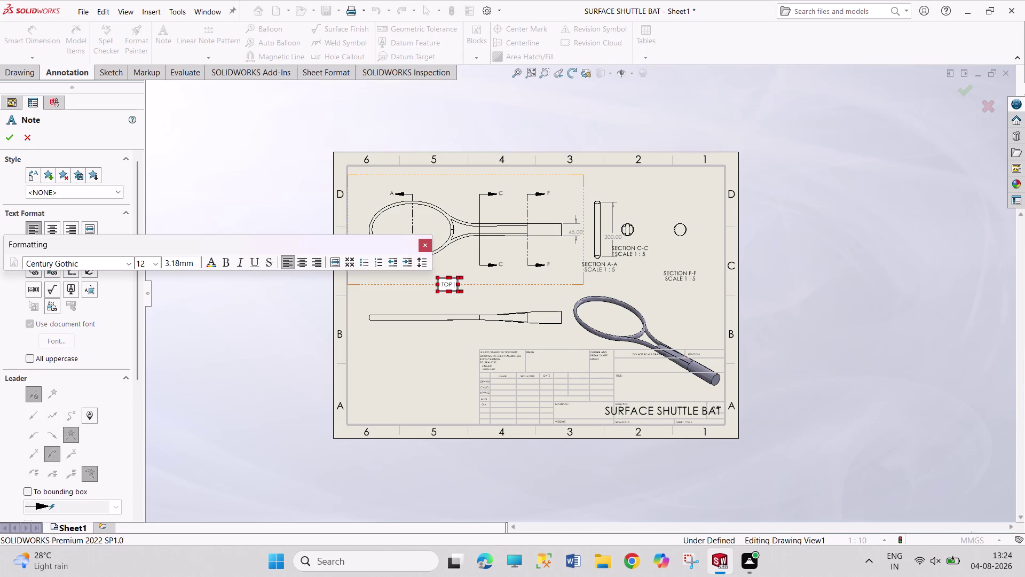
text(IEW)
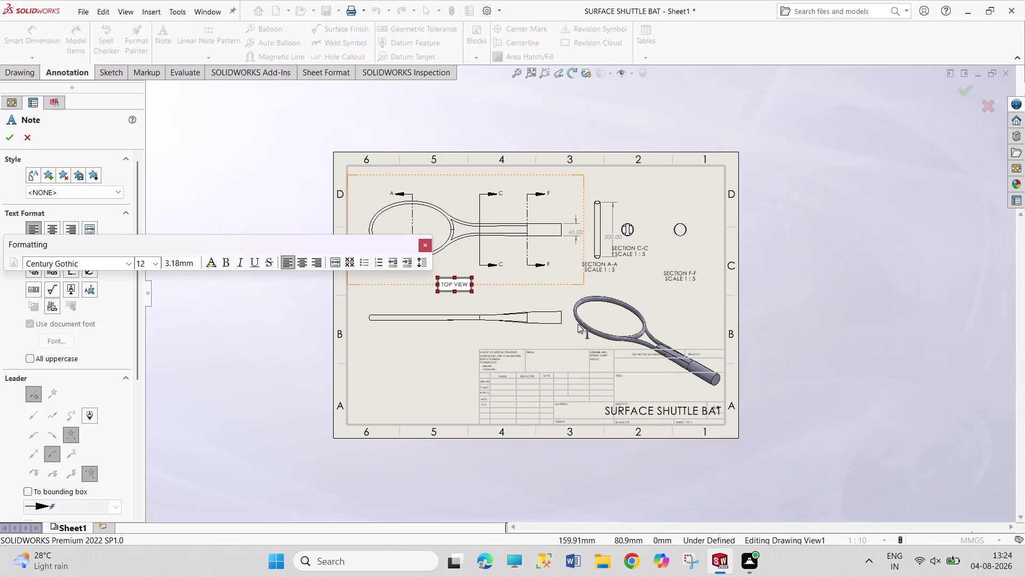
key(Escape)
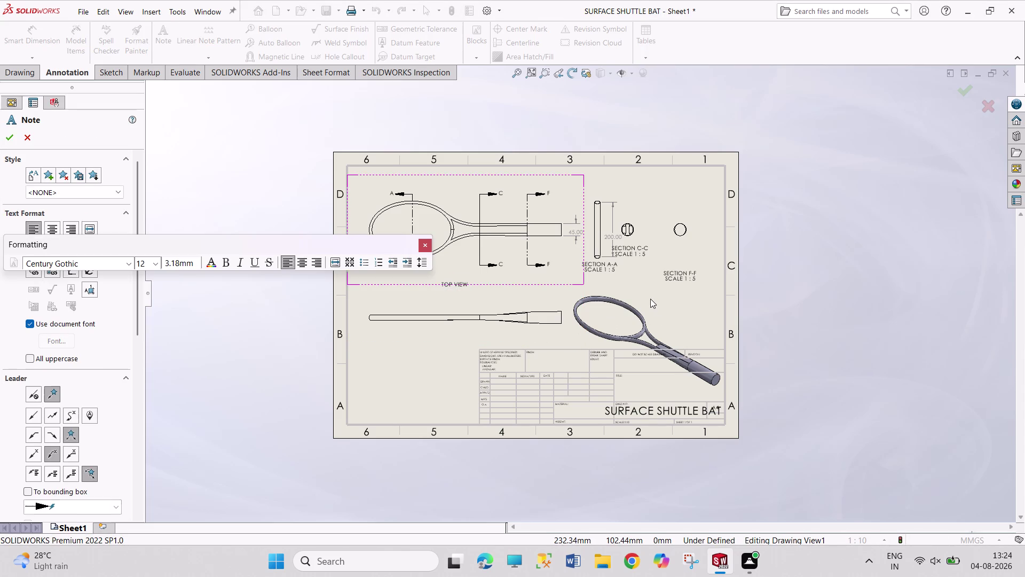
Add a SIDE VIEW note beneath the side view.
click(422, 336)
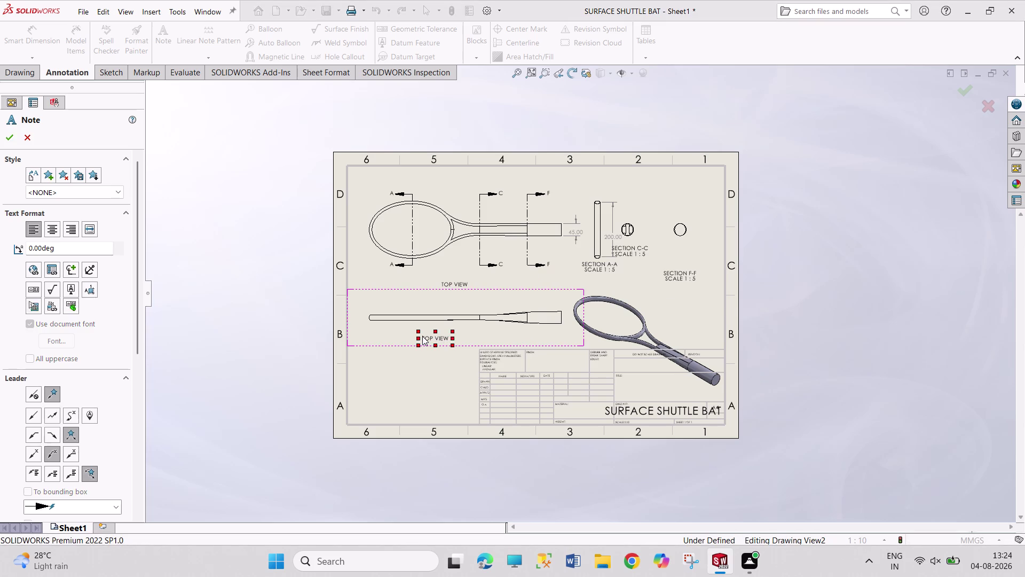
text(AI)
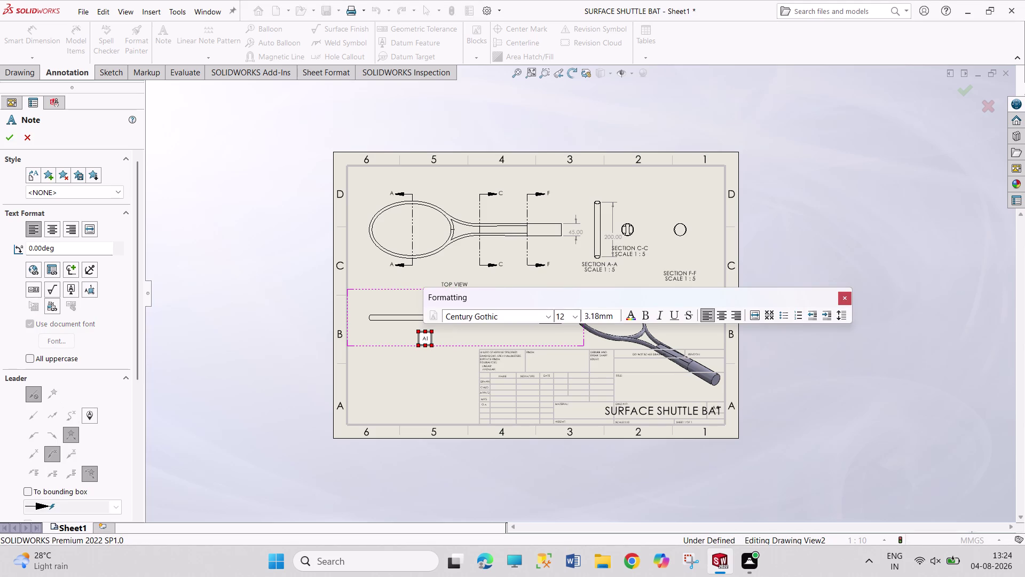
key(BackSpace)
key(BackSpace)
text(SIDE V)
text(IEW)
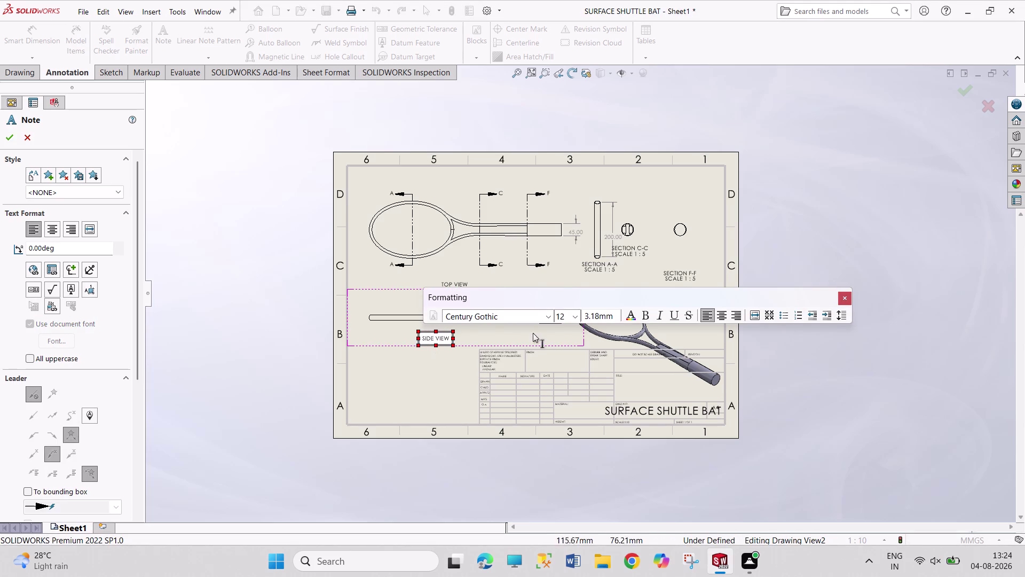
click(593, 340)
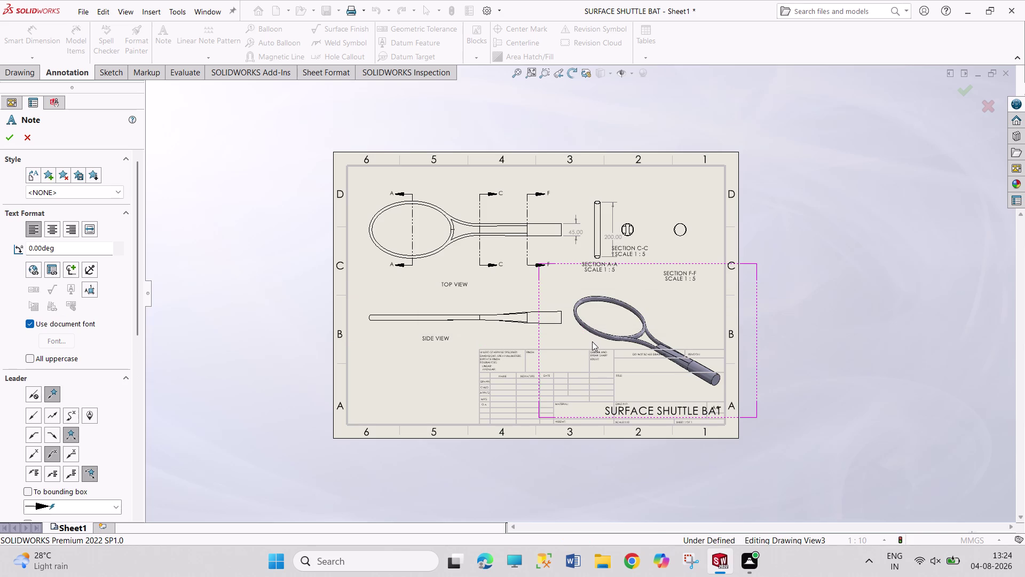
Add an ISOMETRIC VIEW note beneath the isometric view and stop adding notes.
click(579, 341)
text(IS)
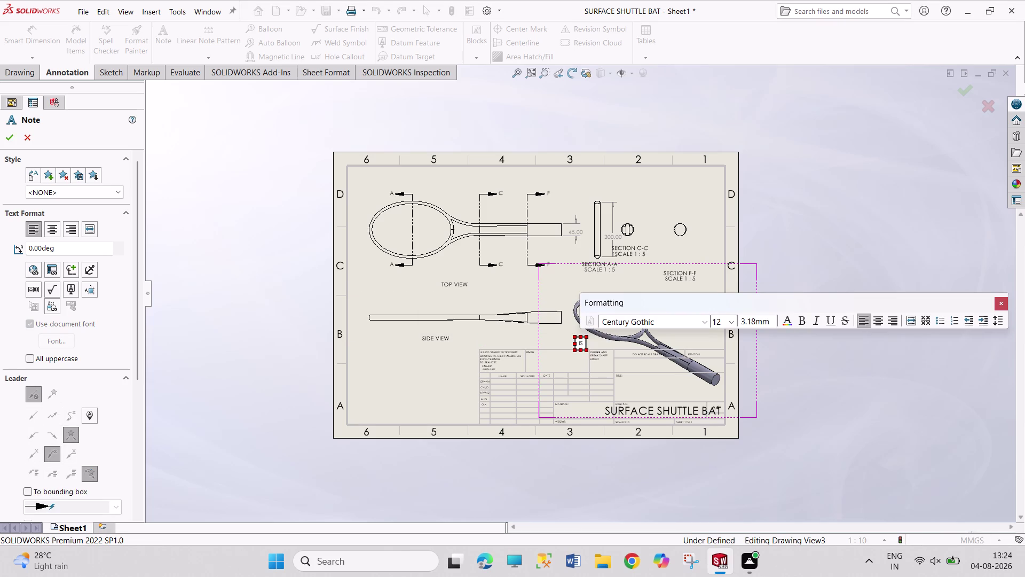
text(OMETRIC)
key(space)
text(VIEW)
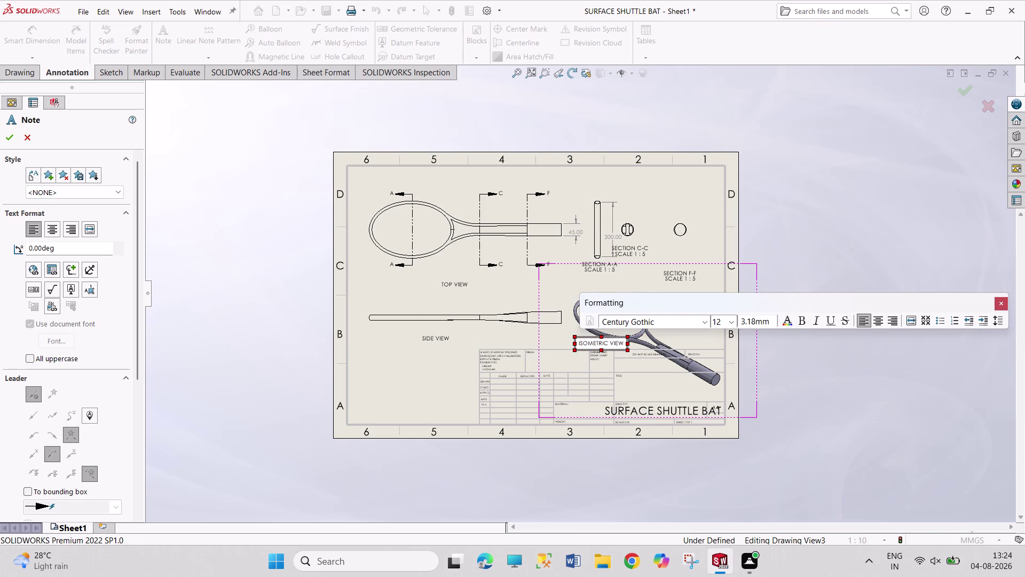
key(Escape)
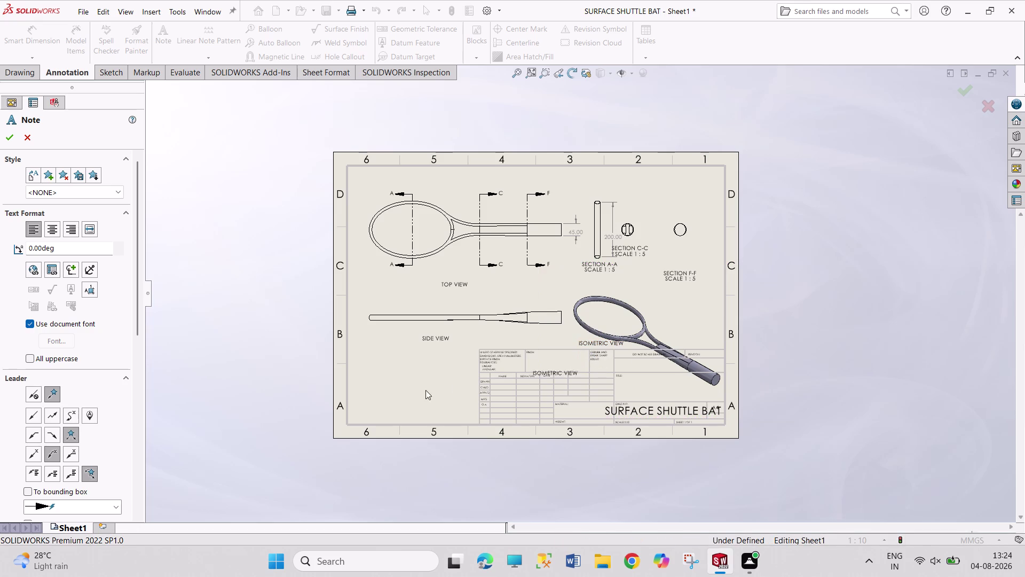
key(Escape)
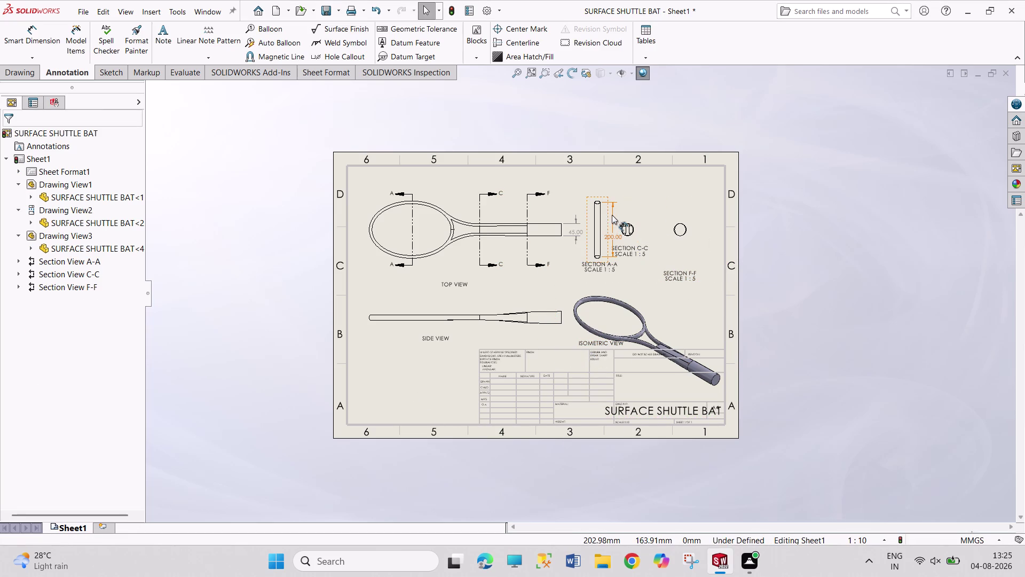
Reposition the top view and sections A-A, C-C and F-F, centring F-F's label.
drag(603, 197, 604, 180)
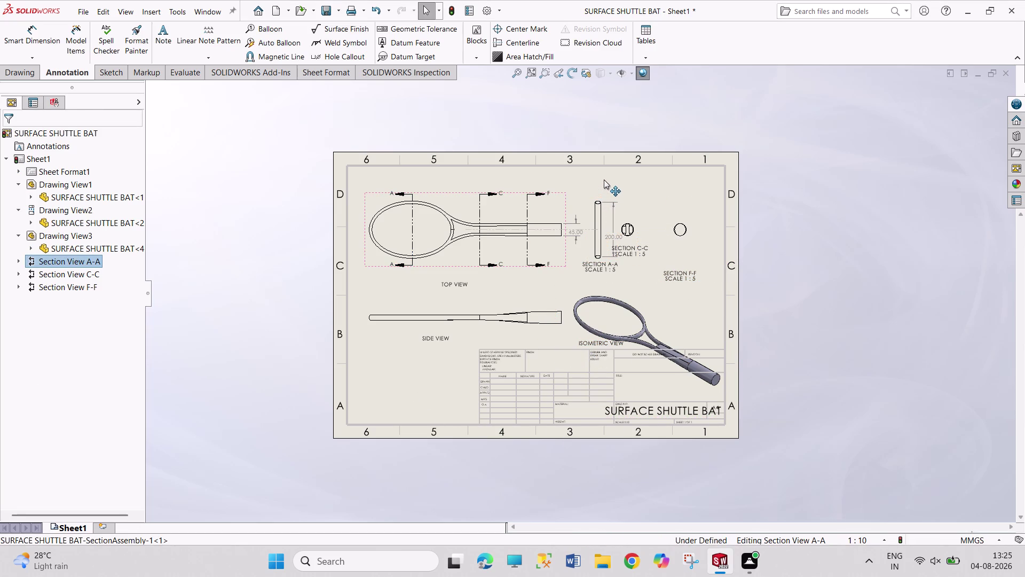
drag(604, 181, 604, 177)
drag(554, 191, 545, 170)
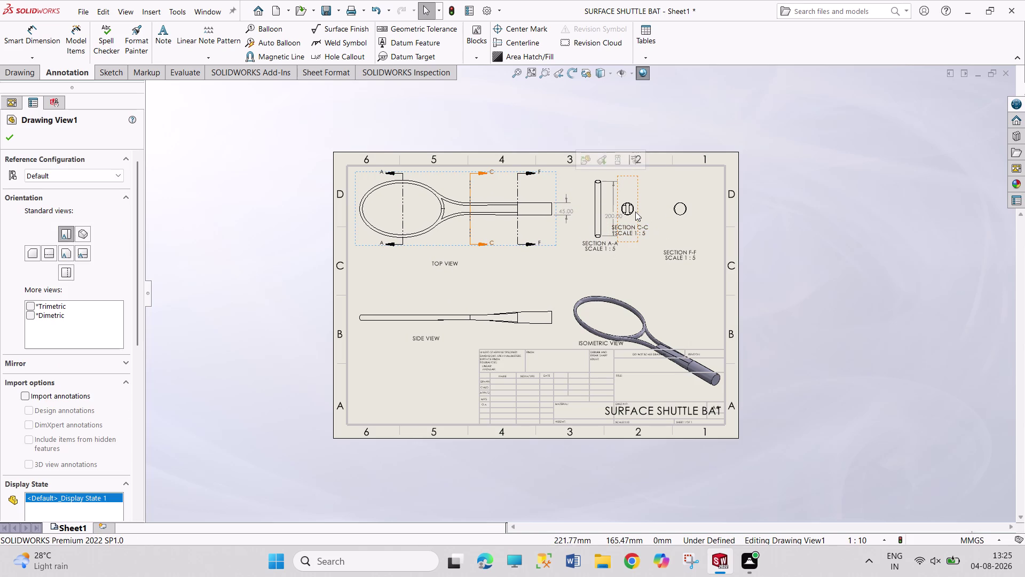
drag(636, 190, 644, 191)
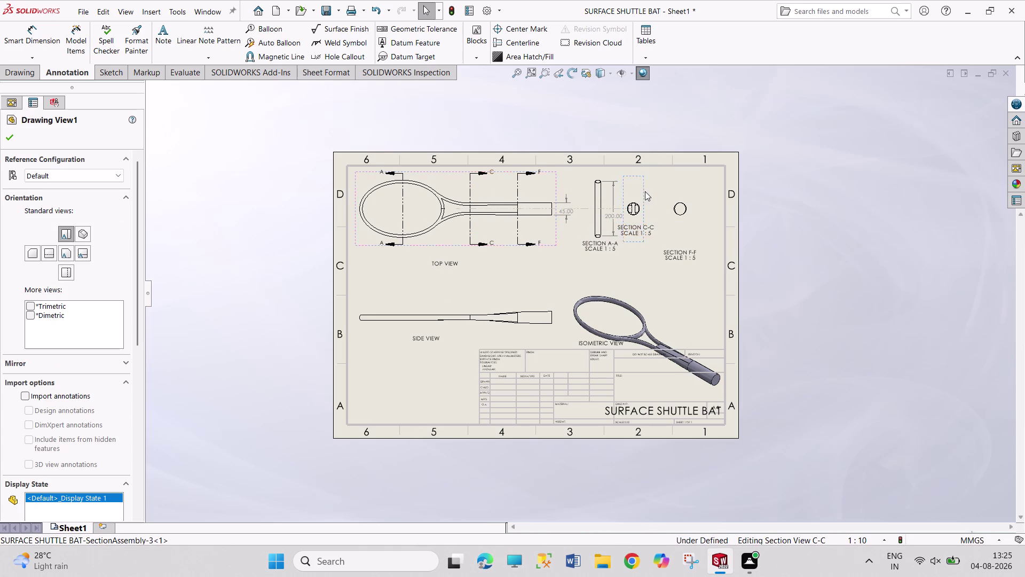
drag(643, 192, 652, 193)
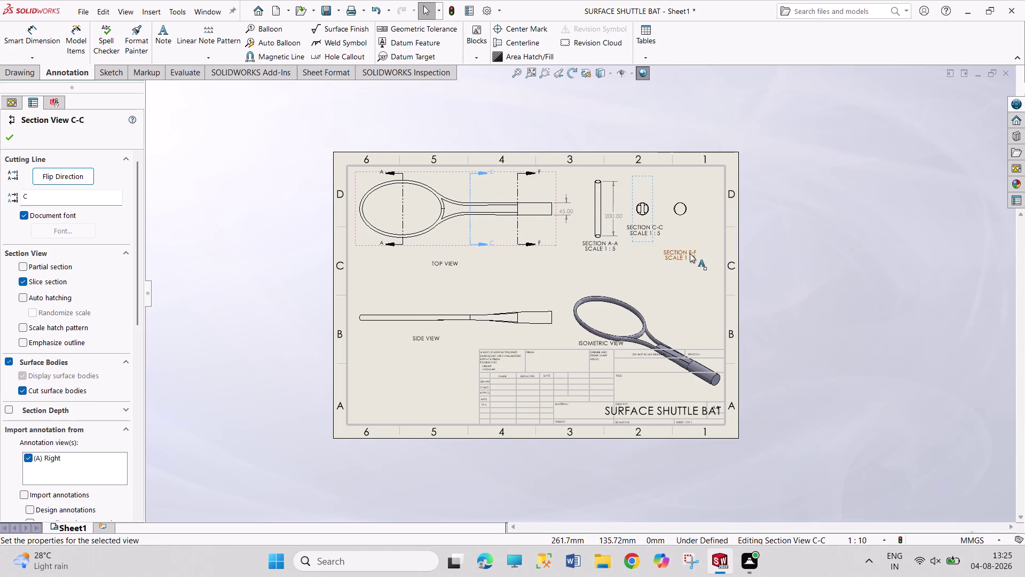
drag(690, 255, 696, 234)
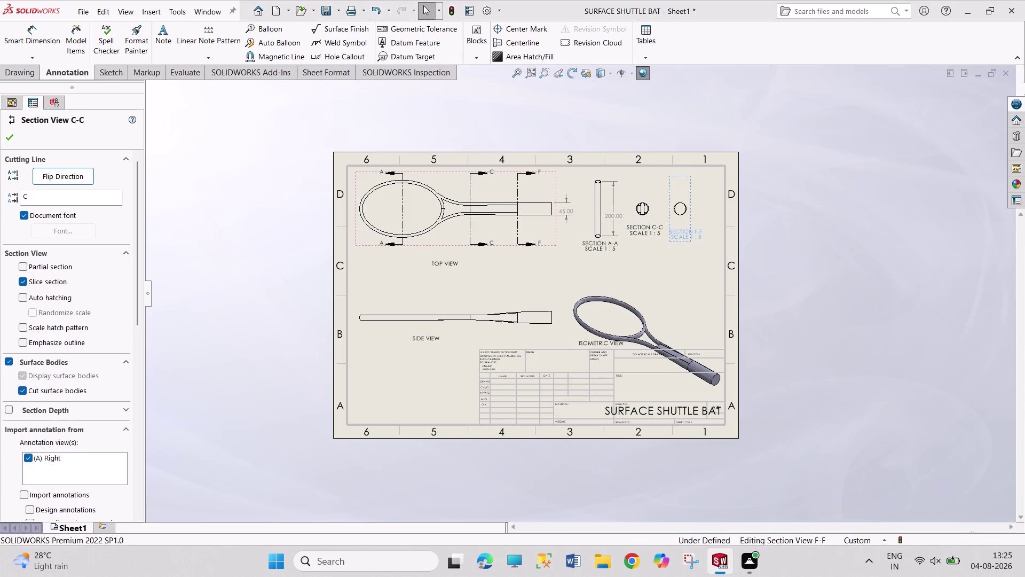
drag(690, 191, 690, 191)
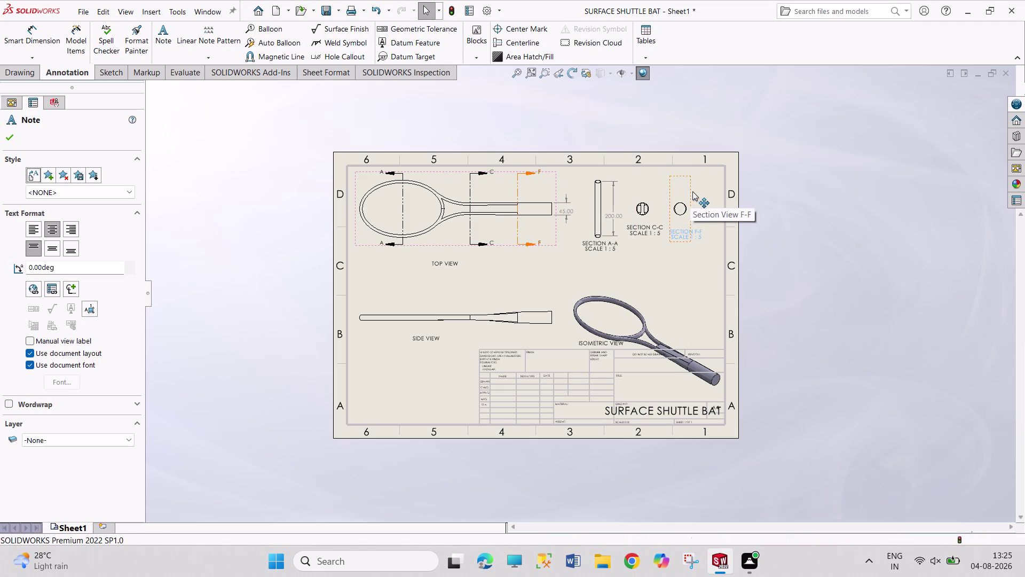
drag(690, 191, 703, 183)
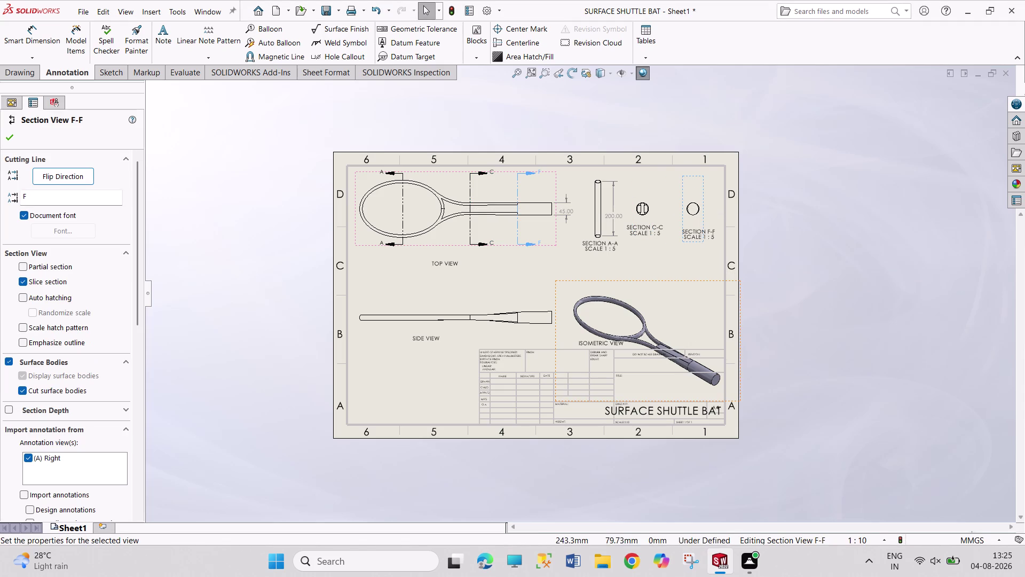
Move the isometric view higher with its label below, then lock focus on Sheet1.
drag(665, 329, 664, 302)
drag(667, 280, 655, 266)
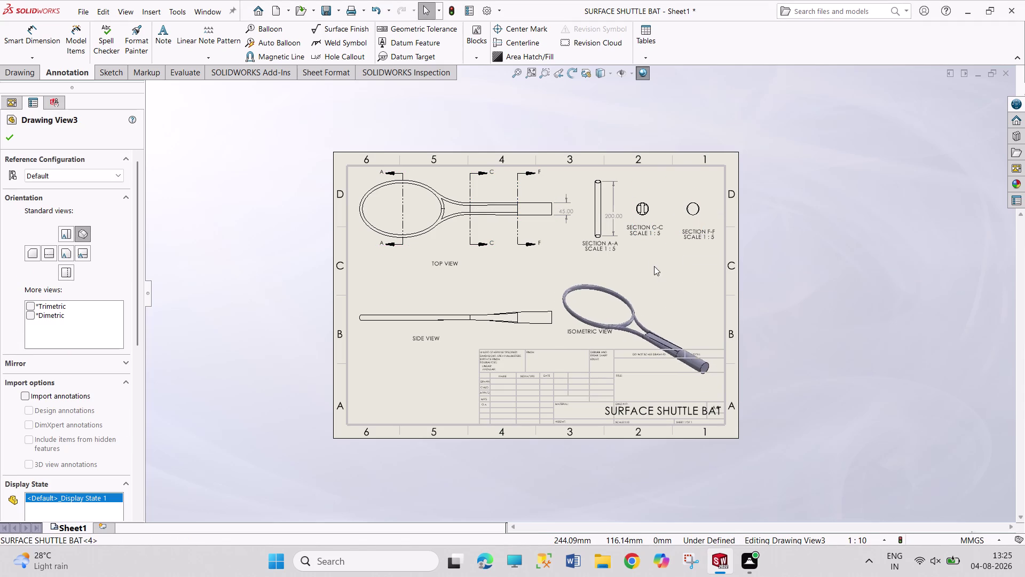
drag(655, 266, 641, 235)
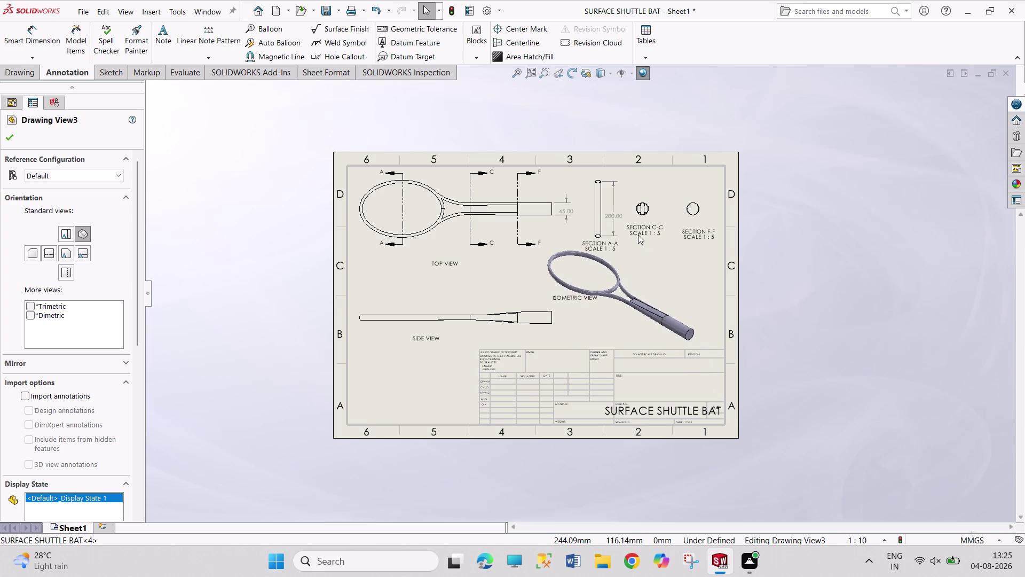
drag(641, 234, 636, 235)
drag(580, 298, 585, 306)
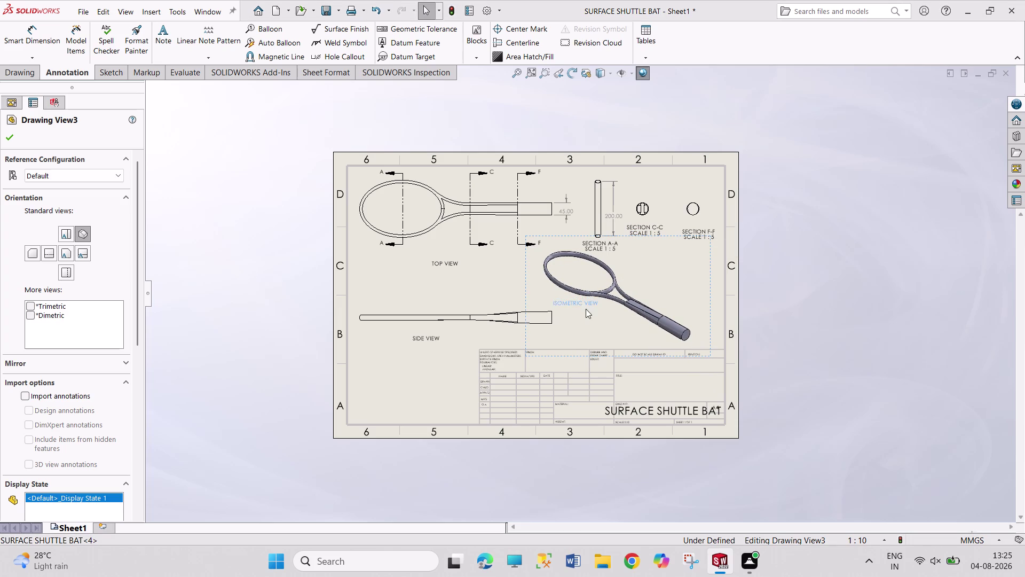
drag(585, 306, 609, 328)
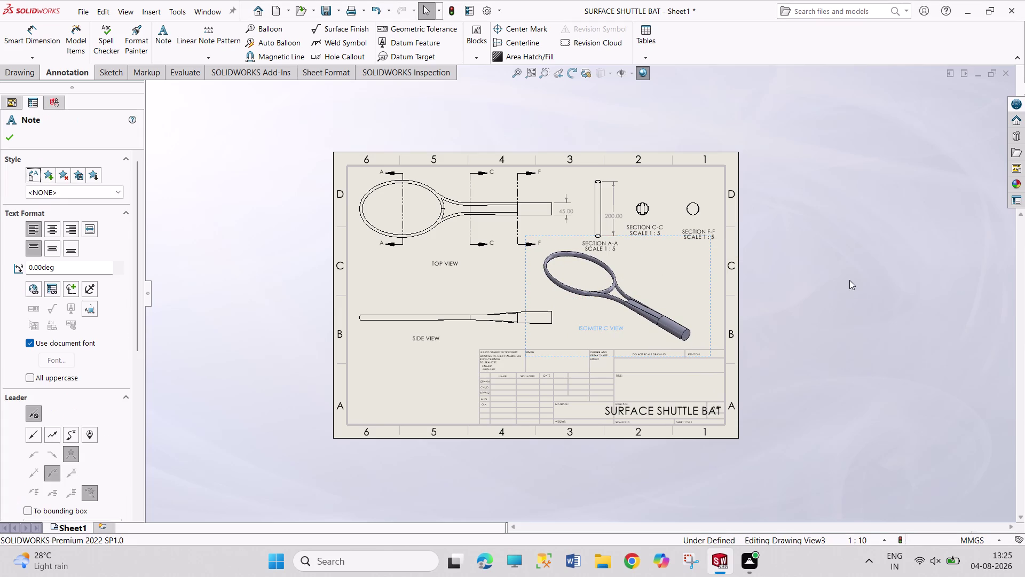
key(Escape)
key(Escape)
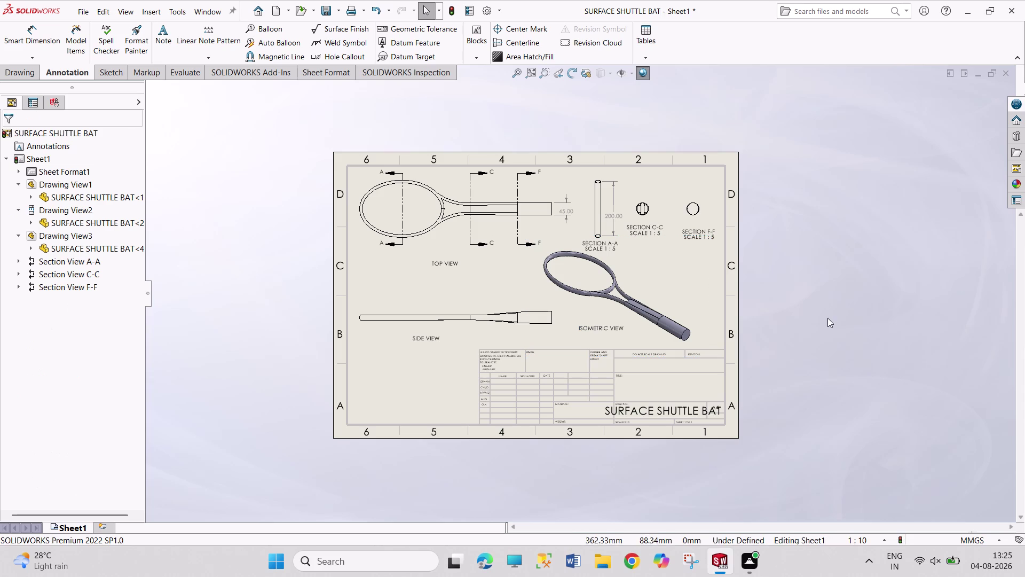
double_click(659, 411)
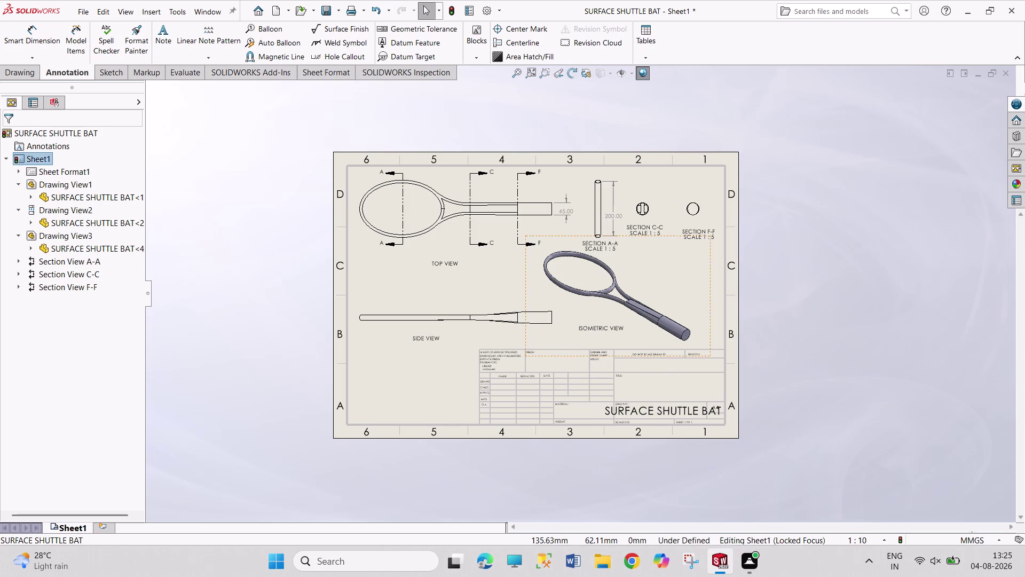
Add a sheet and undo it, then open Sheet1's sheet format for editing.
right_click(32, 154)
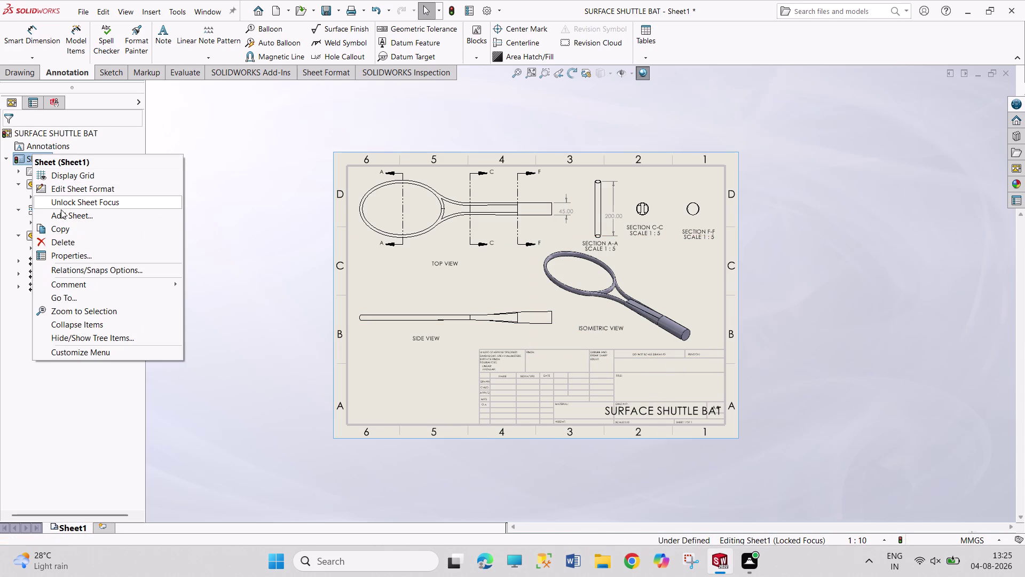
click(65, 217)
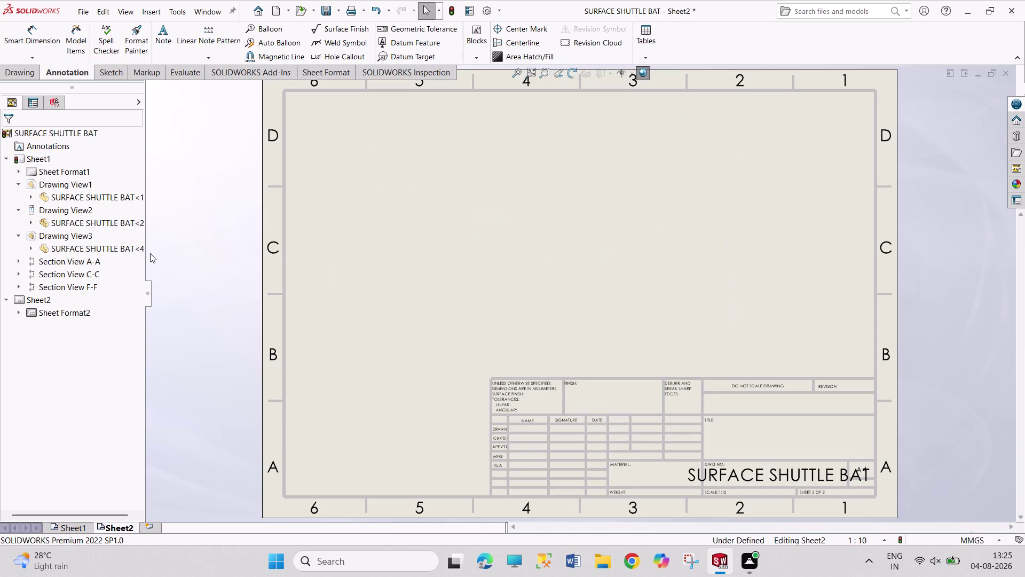
key(Escape)
key(ctrl+z)
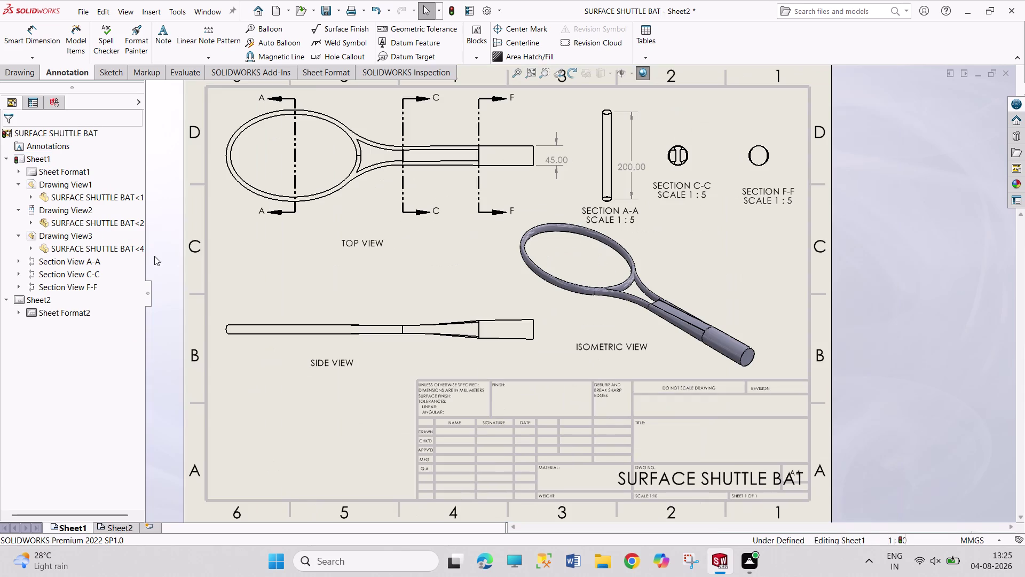
right_click(45, 158)
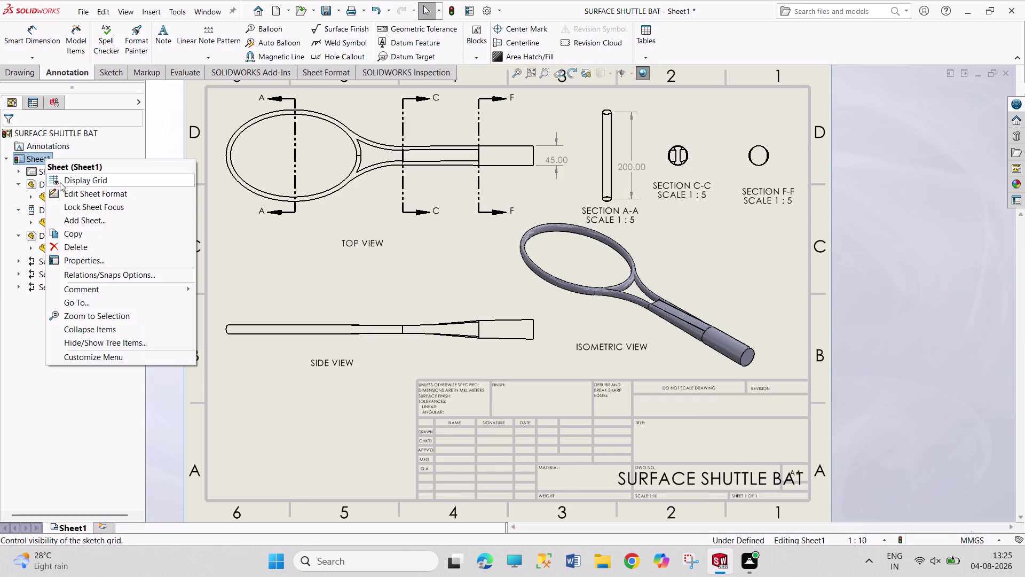
click(92, 197)
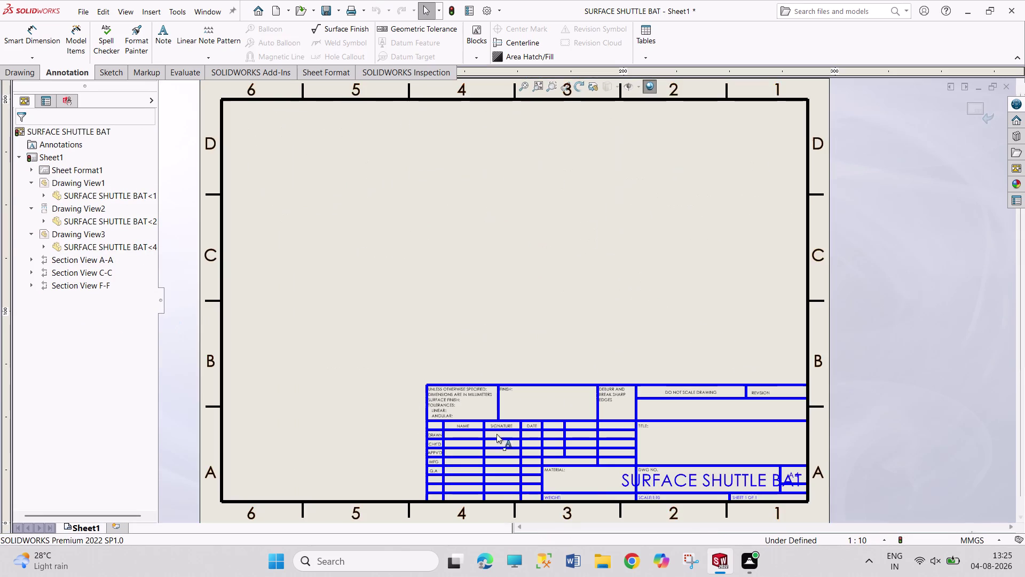
Enter SURFACE as the drawing number in the title block.
scroll(down, 3)
double_click(730, 454)
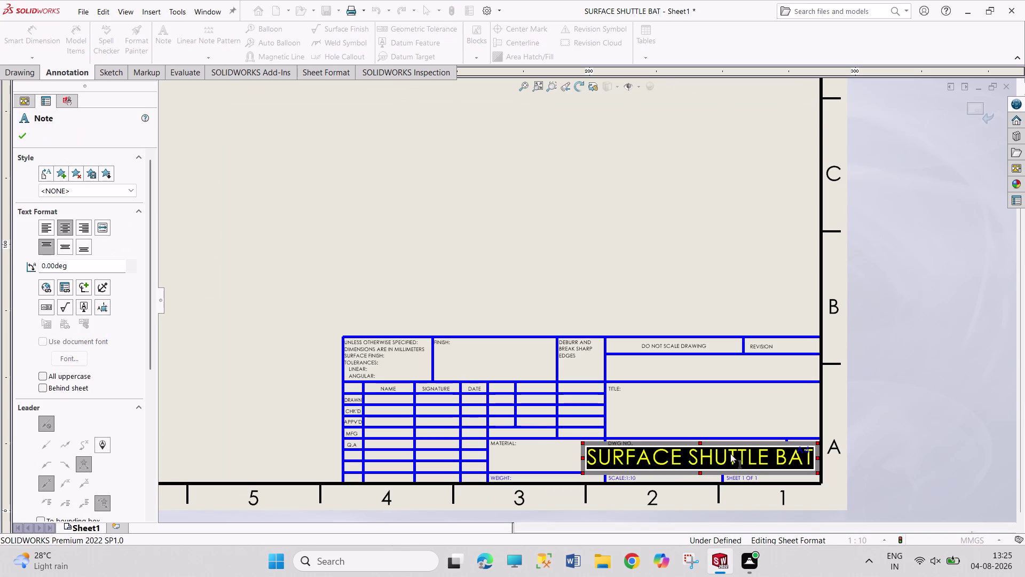
text(SU)
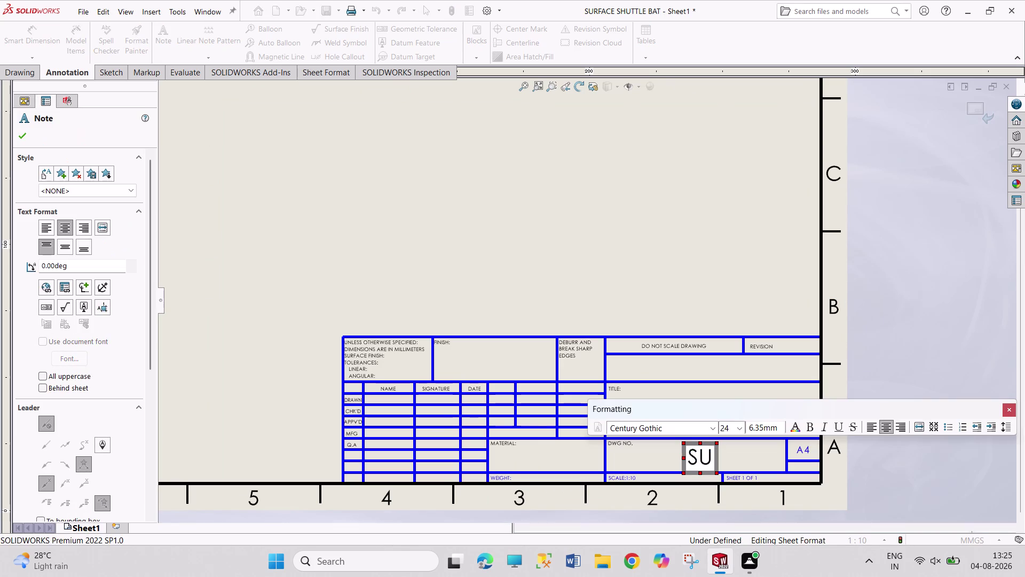
text(RFACE)
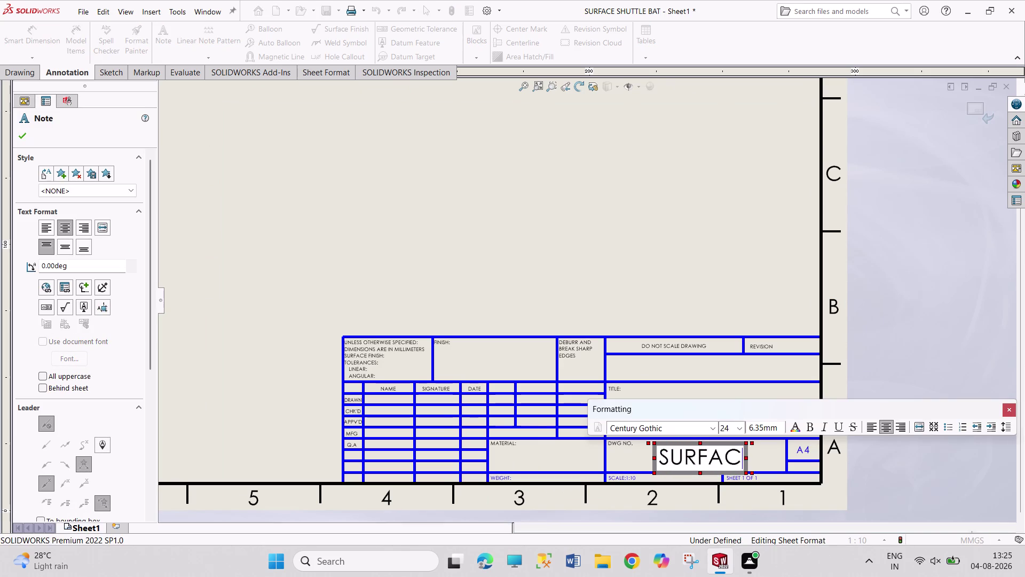
click(708, 391)
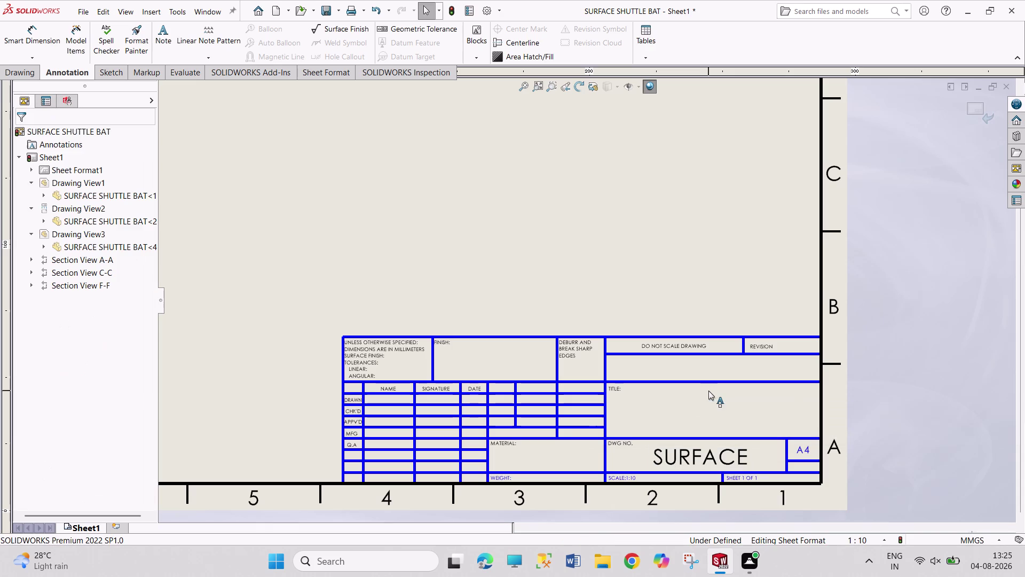
Add a TITLE note reading SURFACE SHUTTLE BAT.
double_click(695, 405)
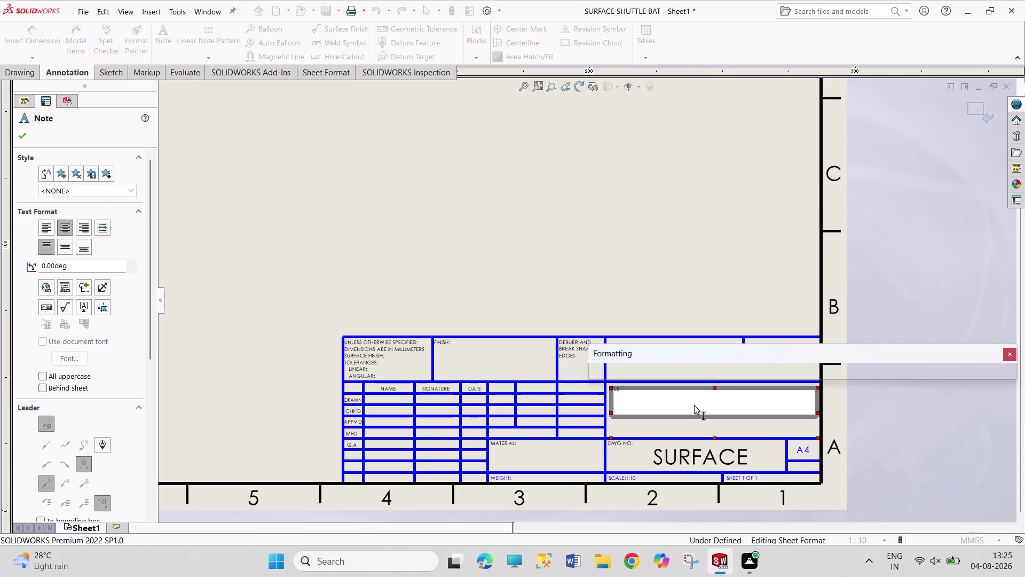
text(SURFA)
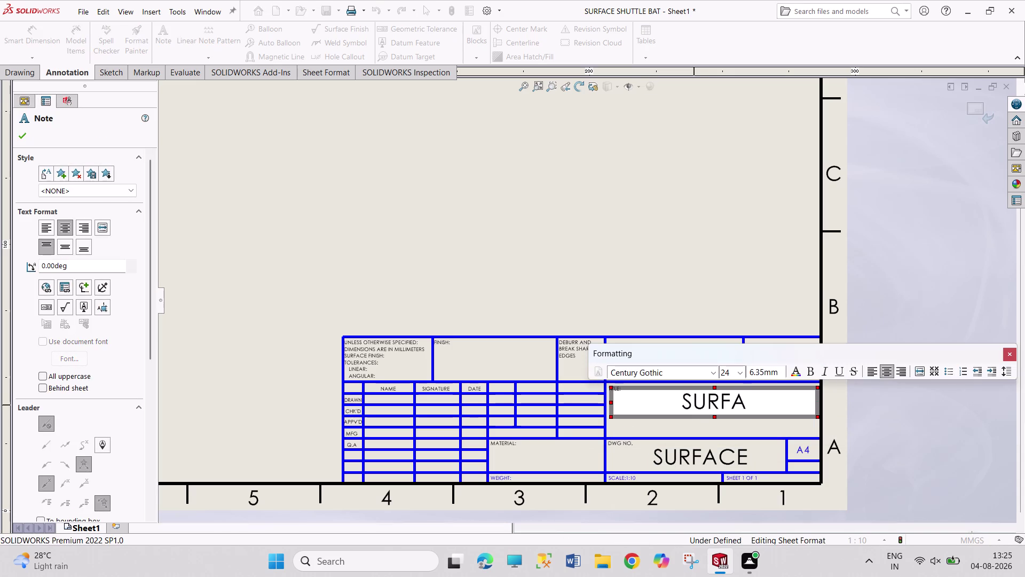
text(CE)
key(space)
text(S)
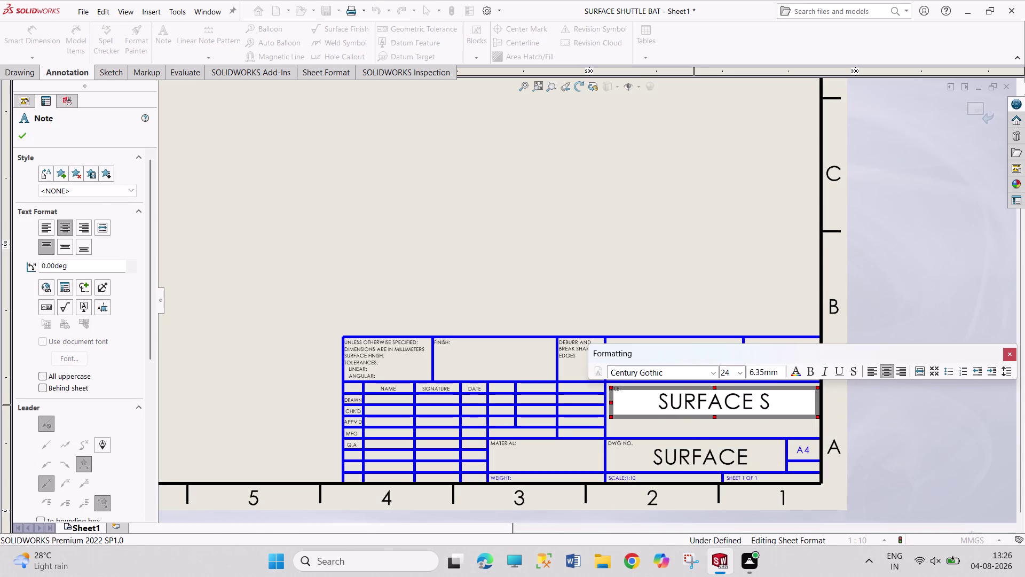
text(HUTTL)
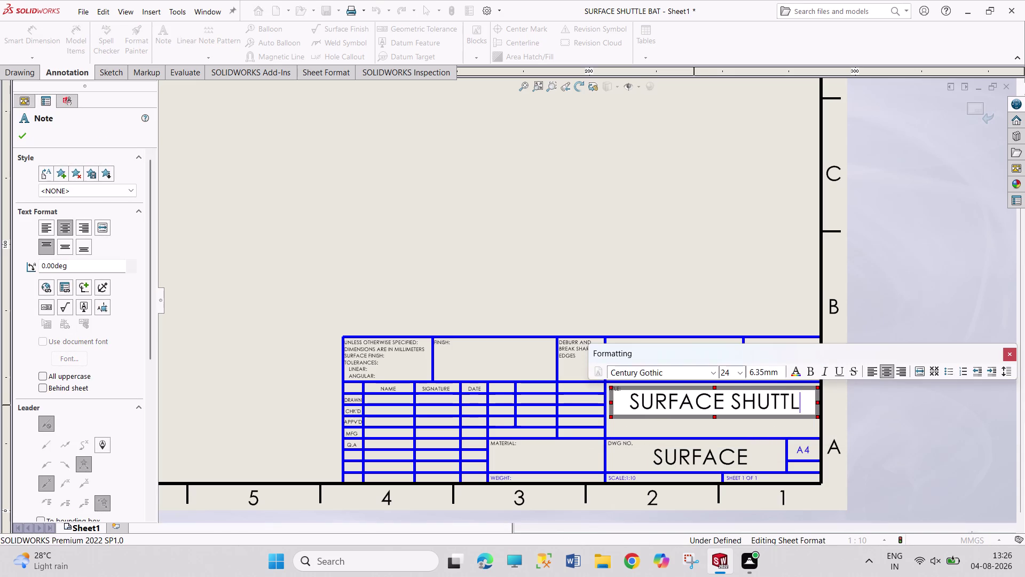
text(E)
key(space)
text(BA)
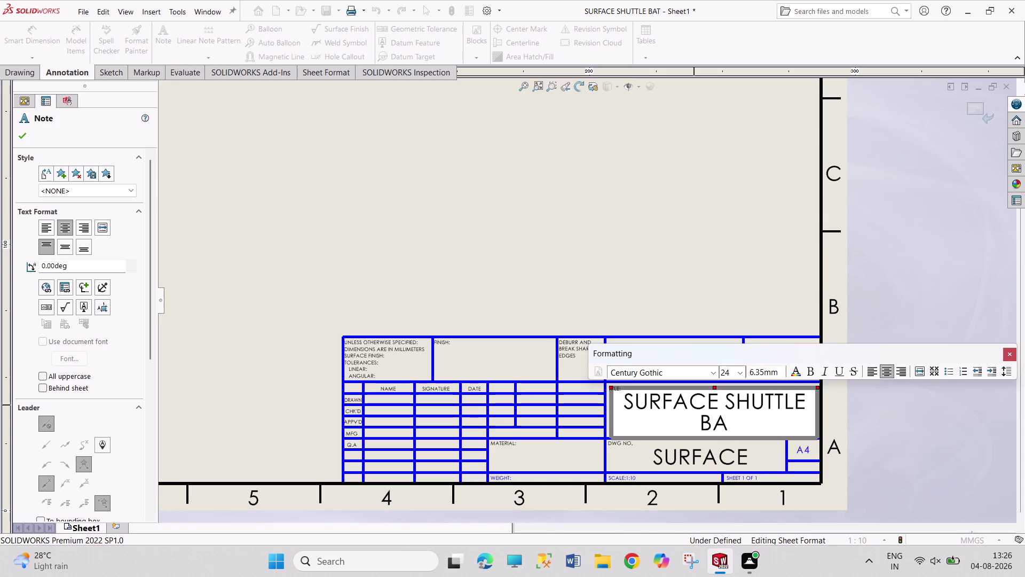
key(t)
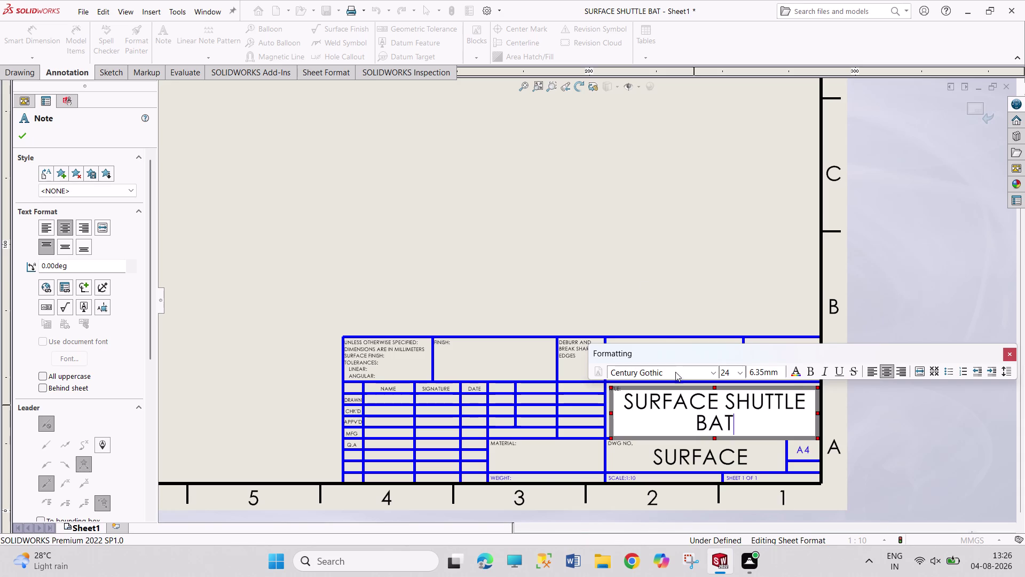
click(661, 281)
Append ' 1' to the drawing number so it reads SURFACE 1.
double_click(710, 460)
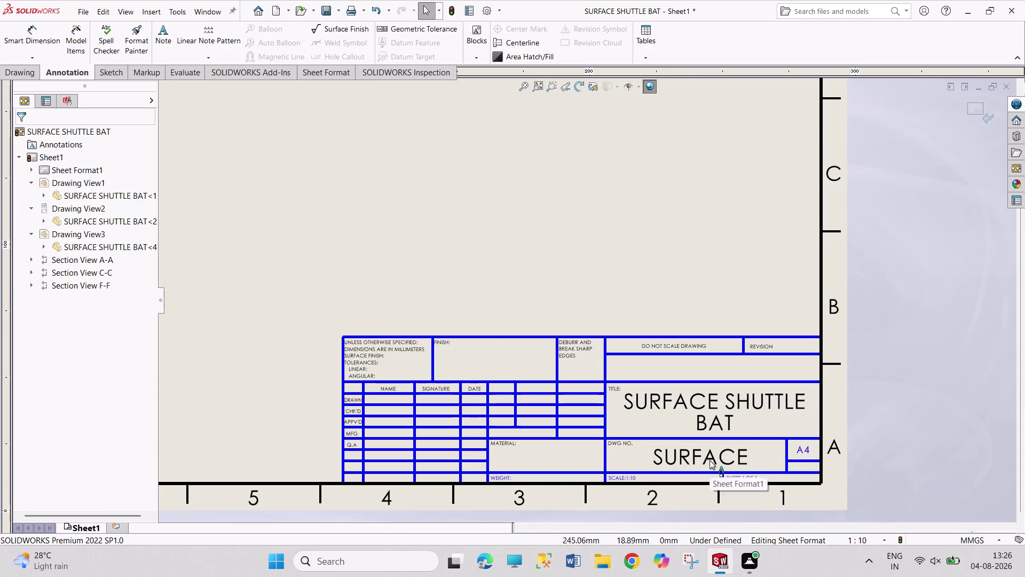
click(734, 462)
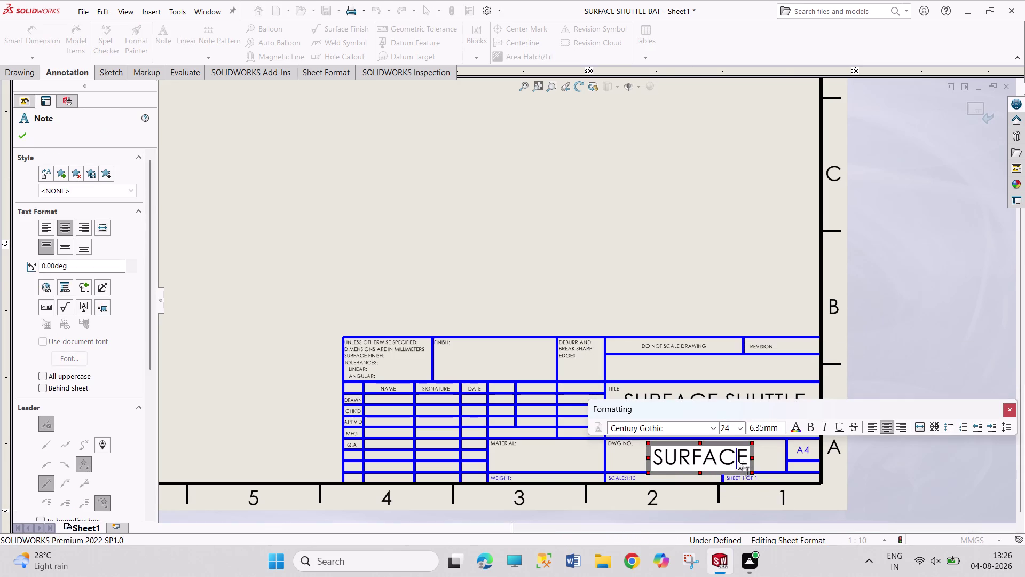
key(Right)
key(space)
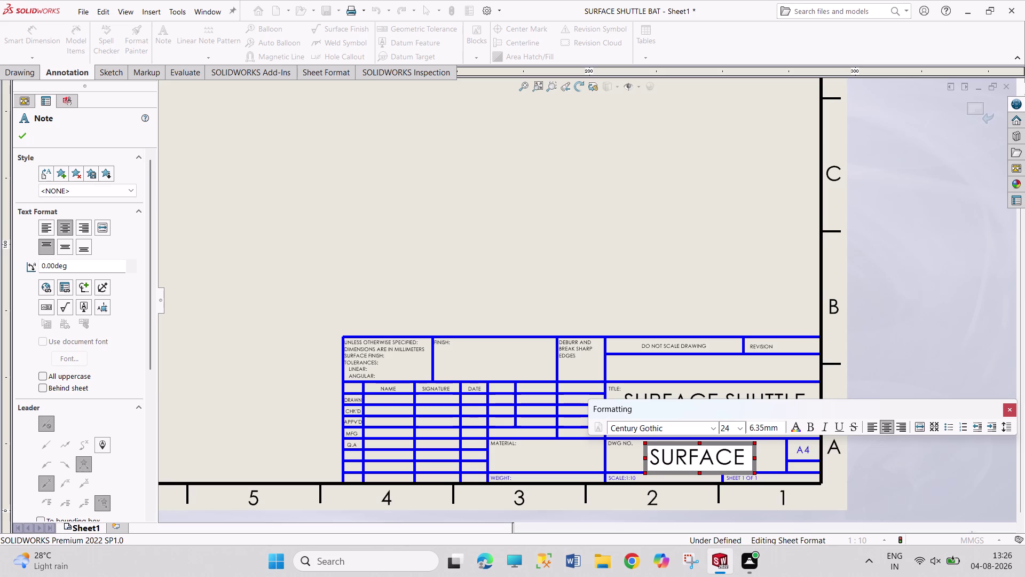
key(1)
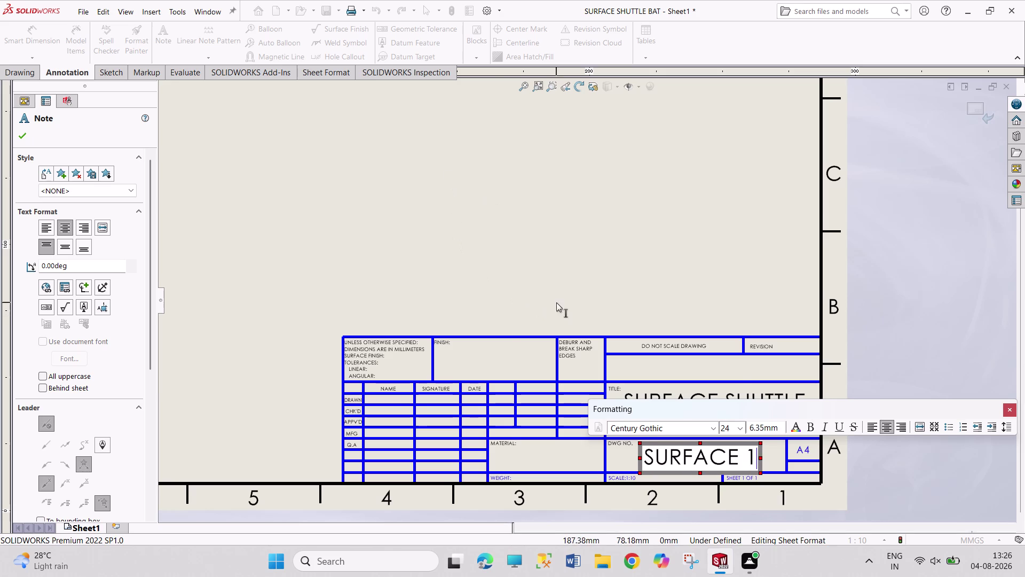
click(382, 398)
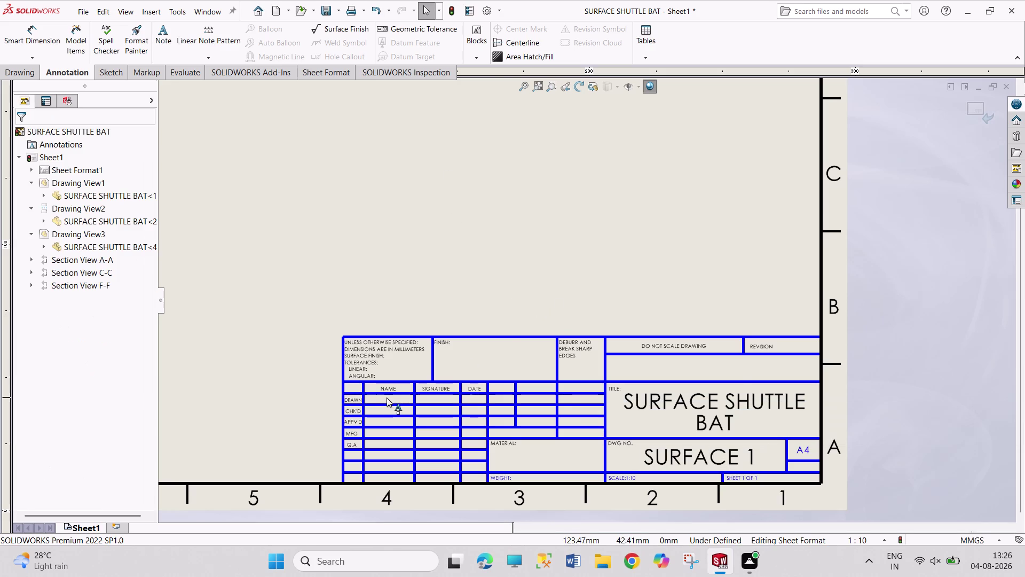
Enter the drafter name PRAVEEN in the title block's DRAWN cell.
click(388, 397)
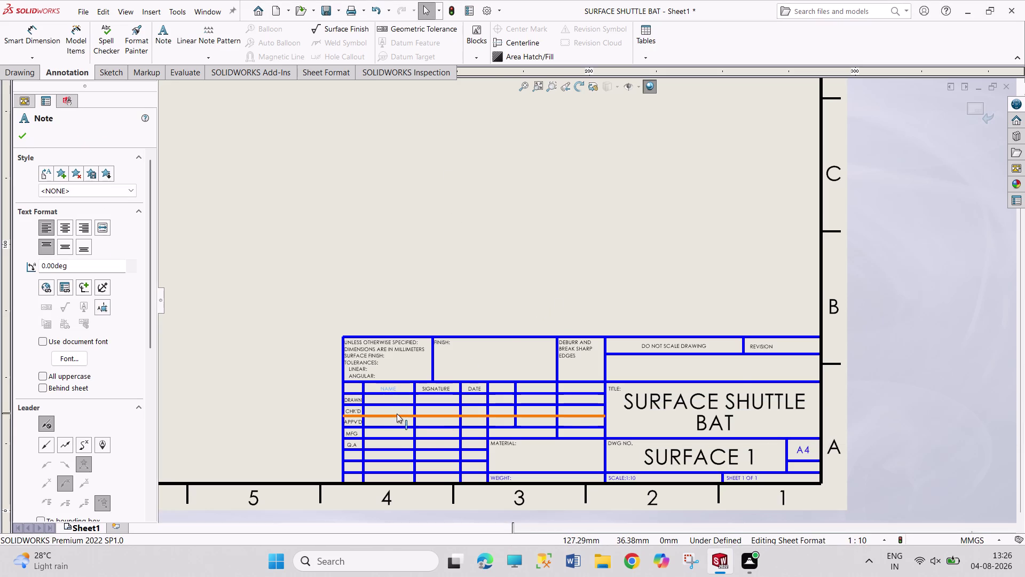
key(Escape)
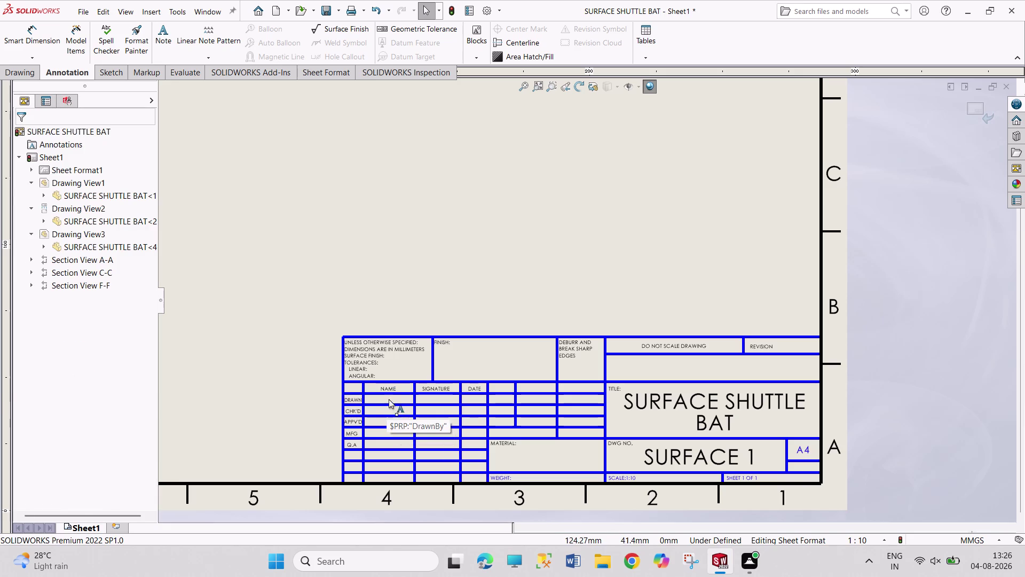
click(388, 398)
scroll(down, 3)
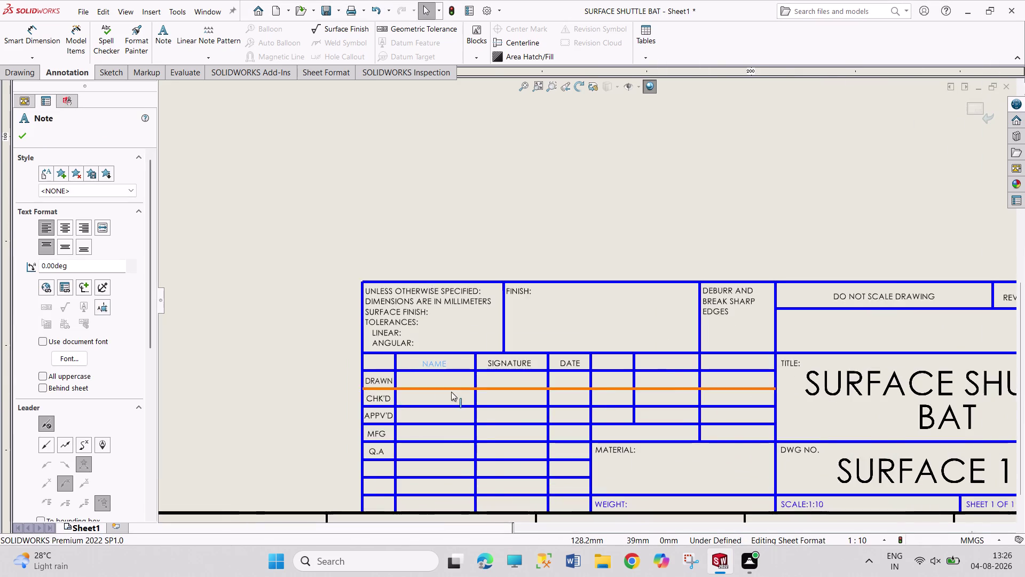
scroll(down, 3)
click(452, 352)
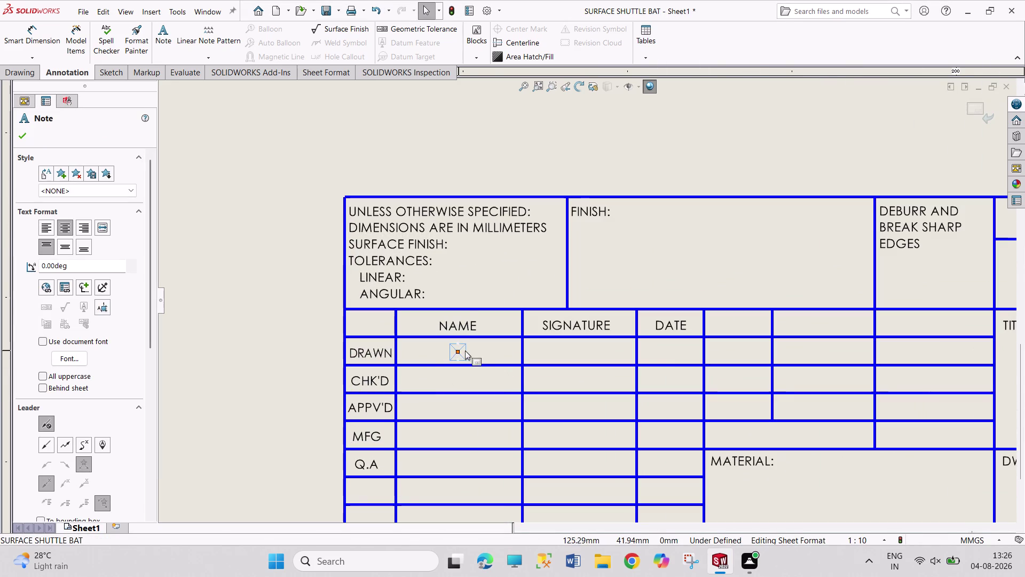
double_click(458, 353)
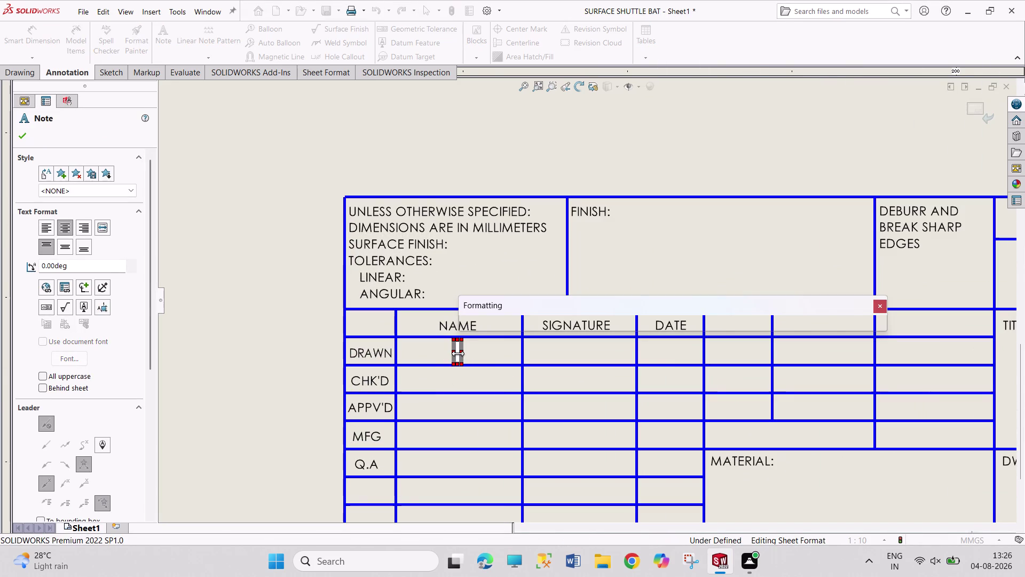
text(PRAC)
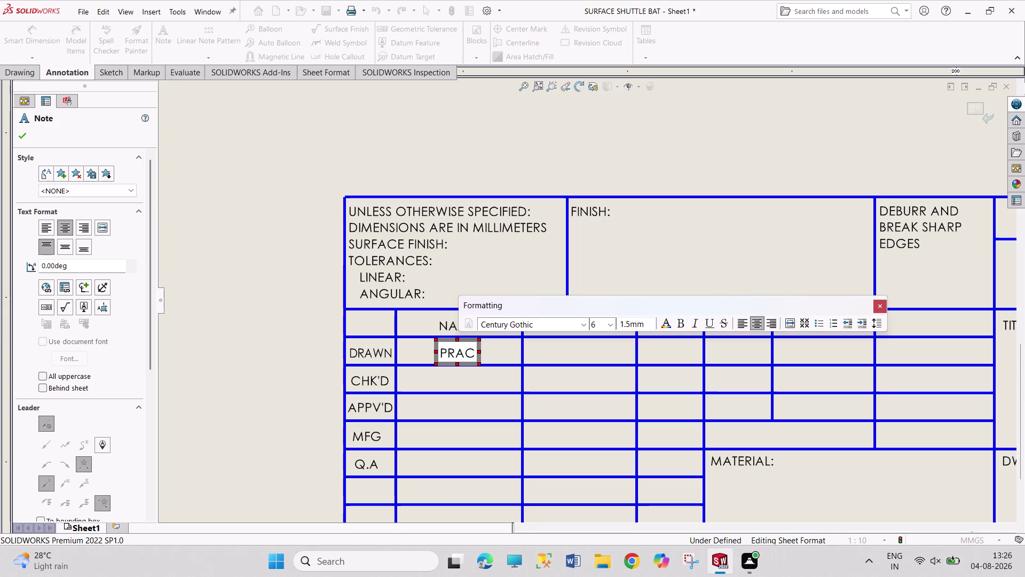
key(BackSpace)
text(VEE)
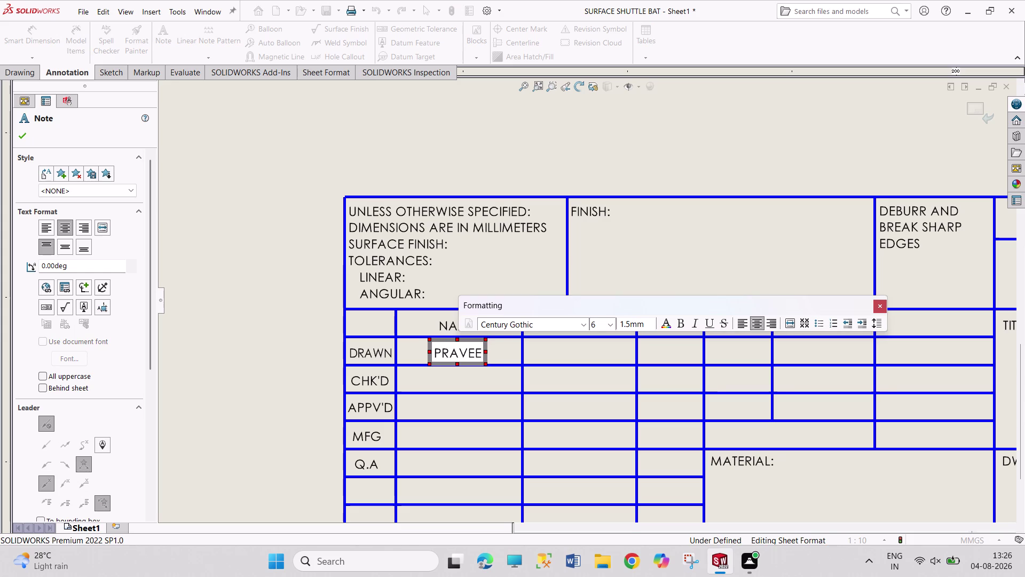
key(n)
scroll(up, 3)
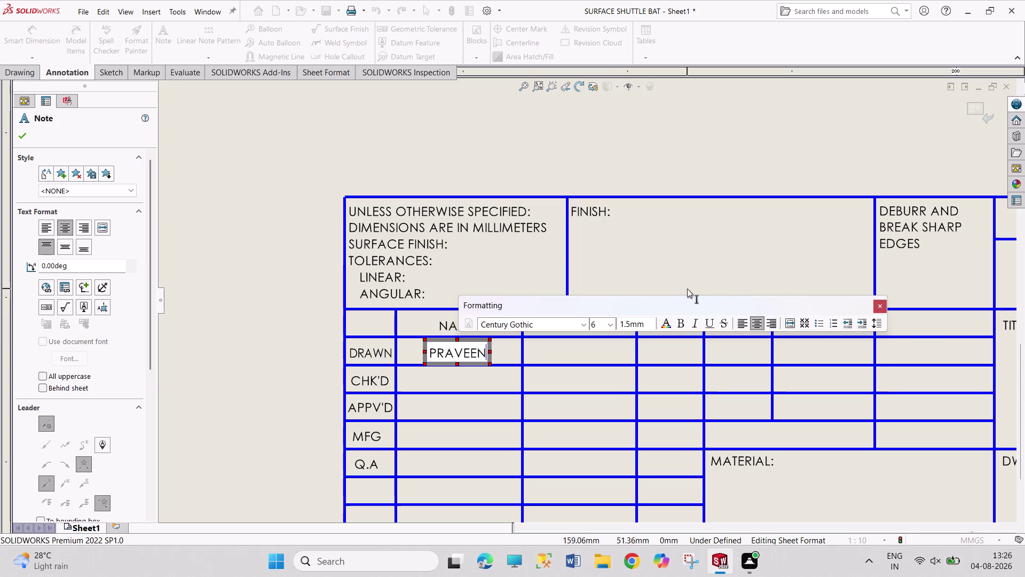
scroll(up, 3)
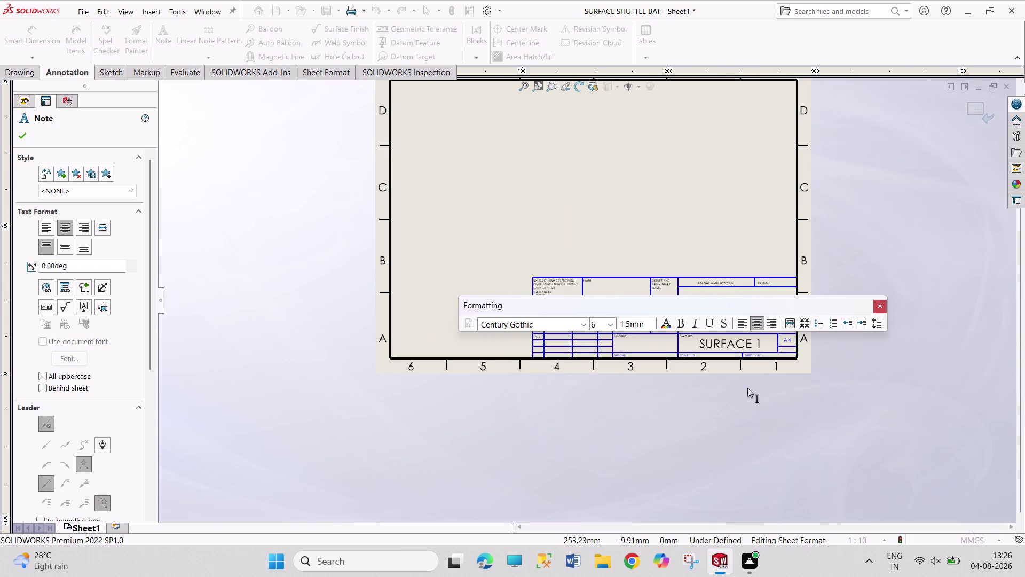
key(Escape)
Return from sheet format to editing Sheet1 and save the drawing.
right_click(53, 152)
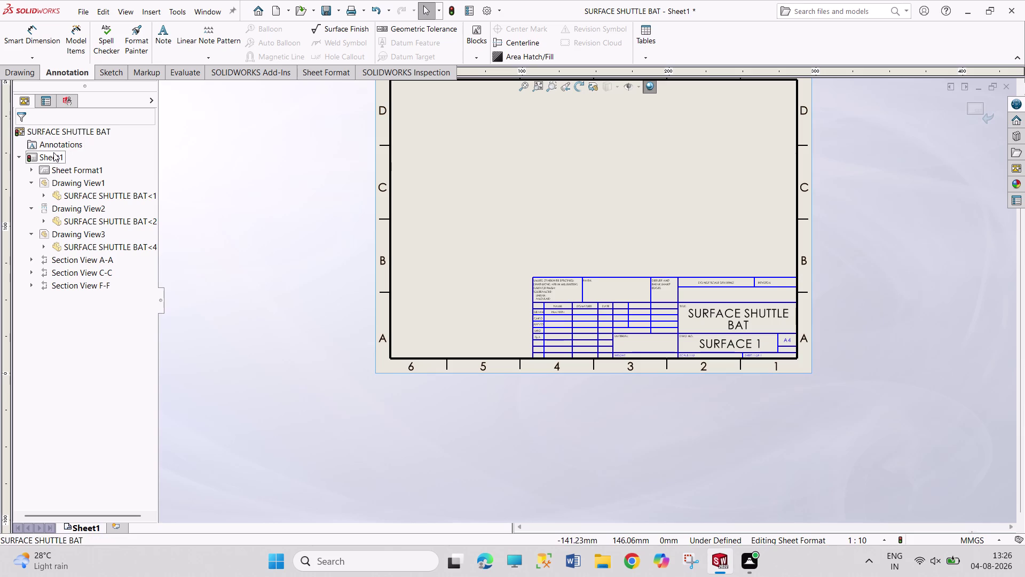
click(114, 189)
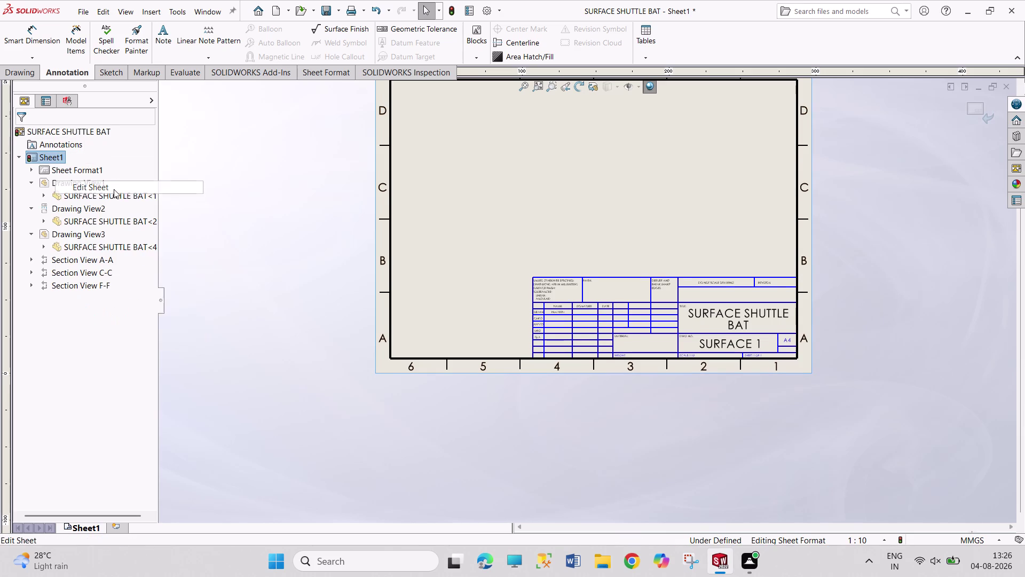
scroll(up, 3)
scroll(down, 3)
scroll(down, 3)
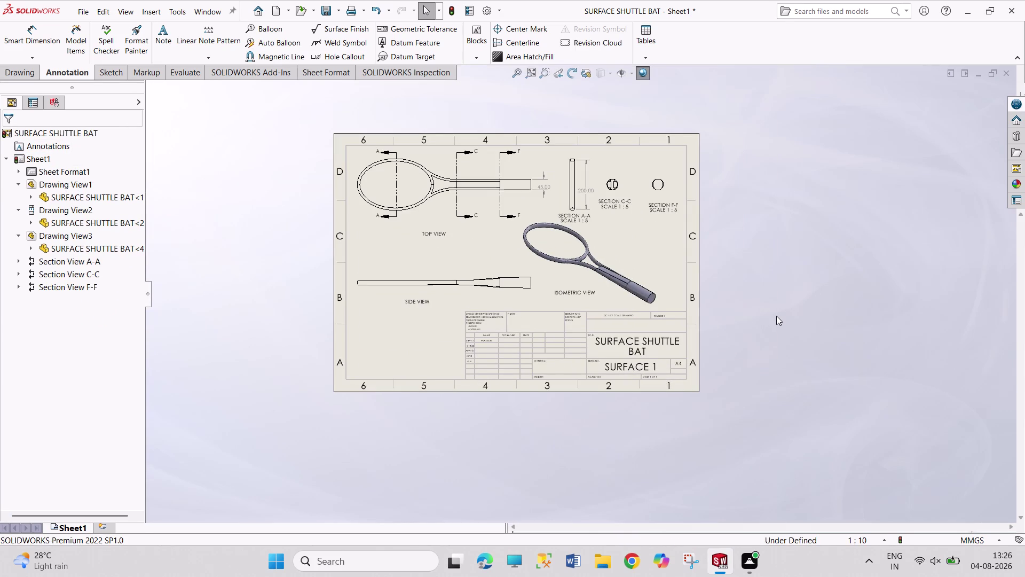
key(ctrl+s)
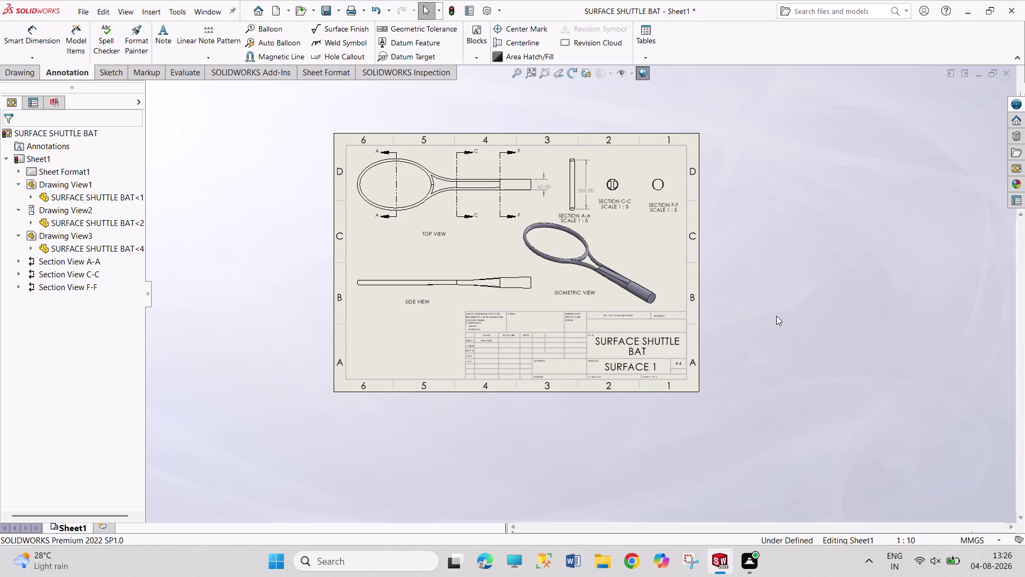
Save the drawing as SURFACE SHEET 1 and bring up the print settings.
text(SUR)
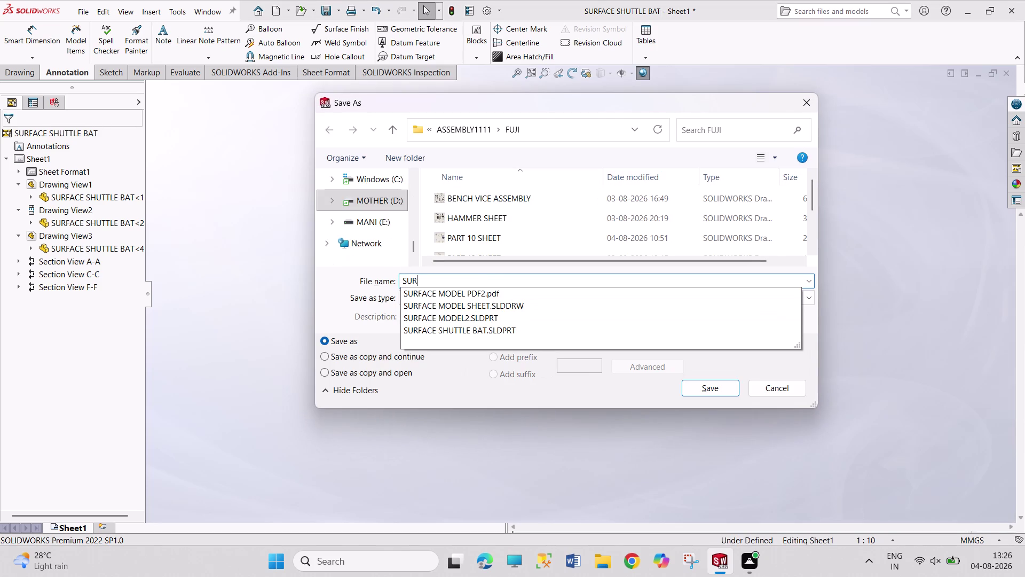
text(FA)
text(CE)
key(space)
text(SHEET)
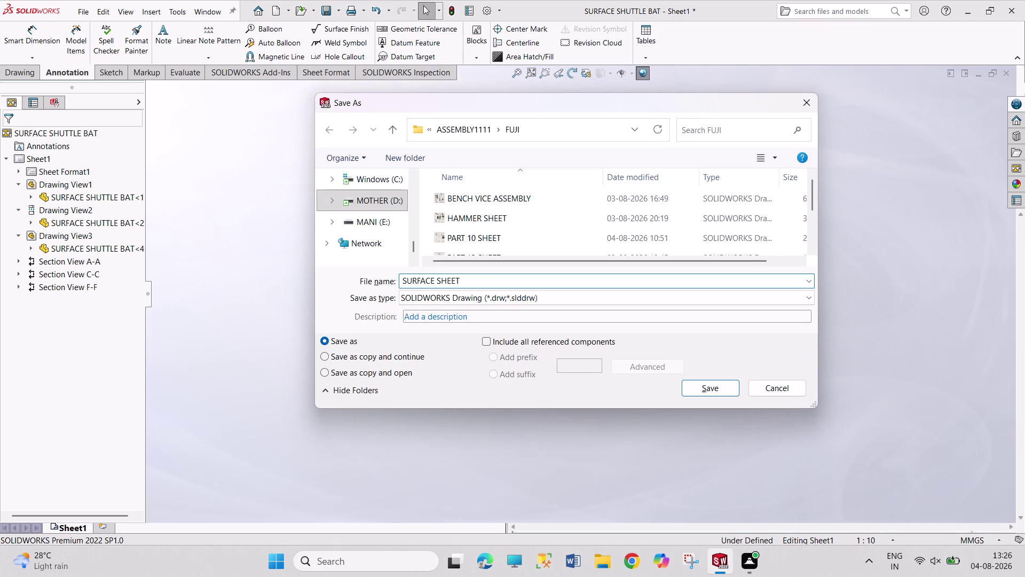
key(space)
text(1)
key(Return)
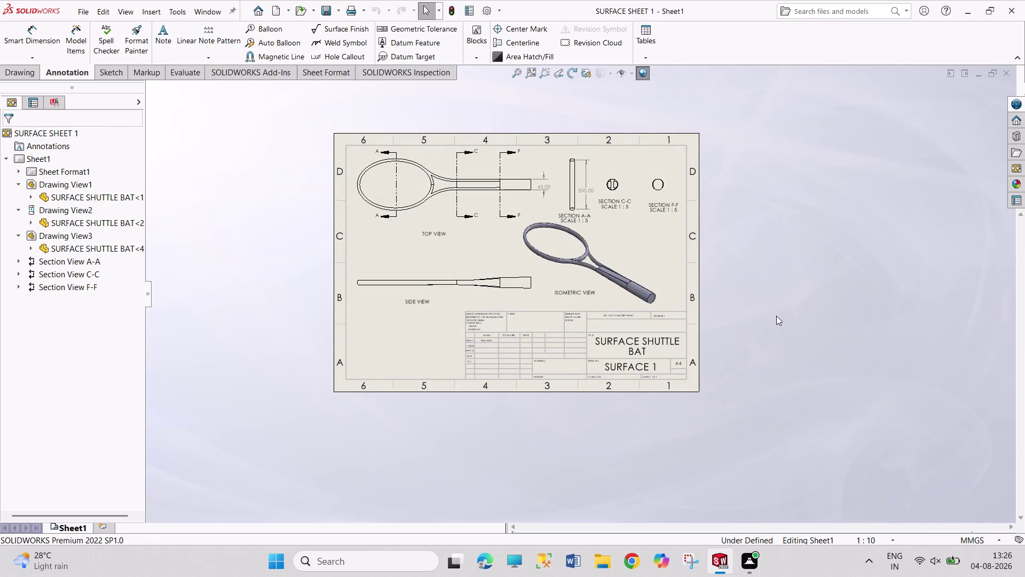
key(ctrl+s)
key(ctrl+p)
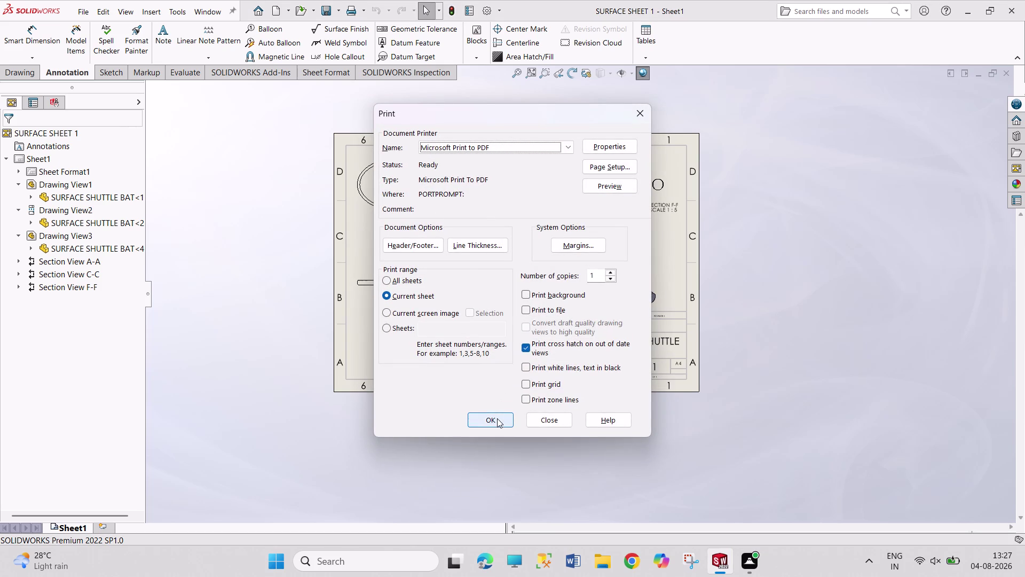
Set the print page setup paper size to A4 and accept it.
click(623, 166)
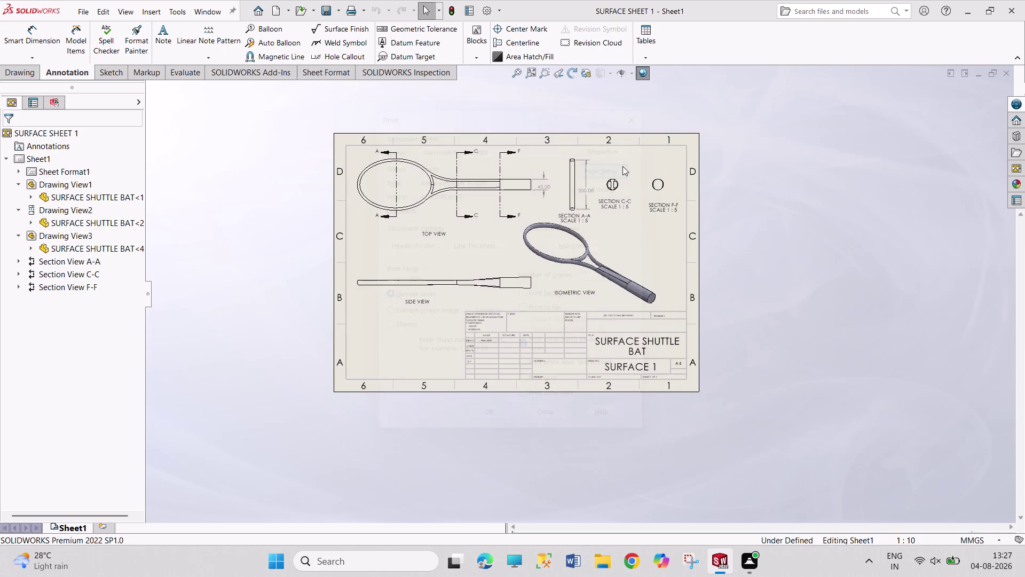
click(496, 312)
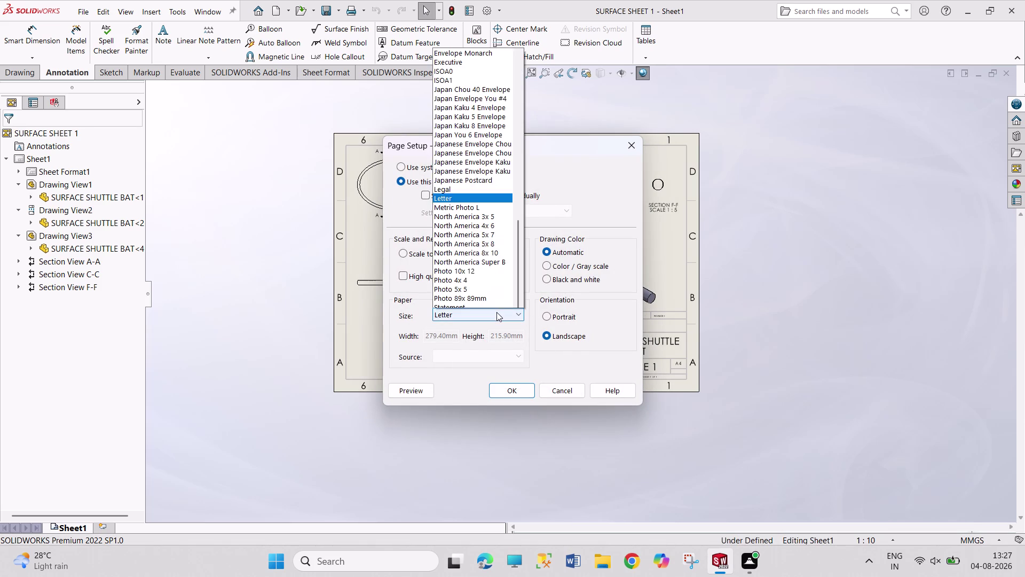
scroll(up, 3)
scroll(up, 3)
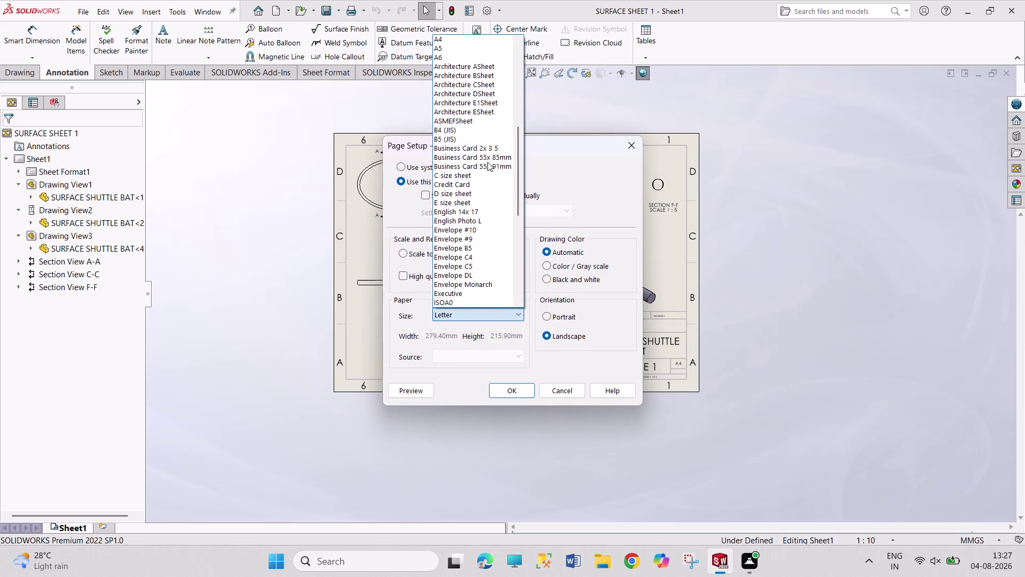
scroll(up, 3)
click(464, 69)
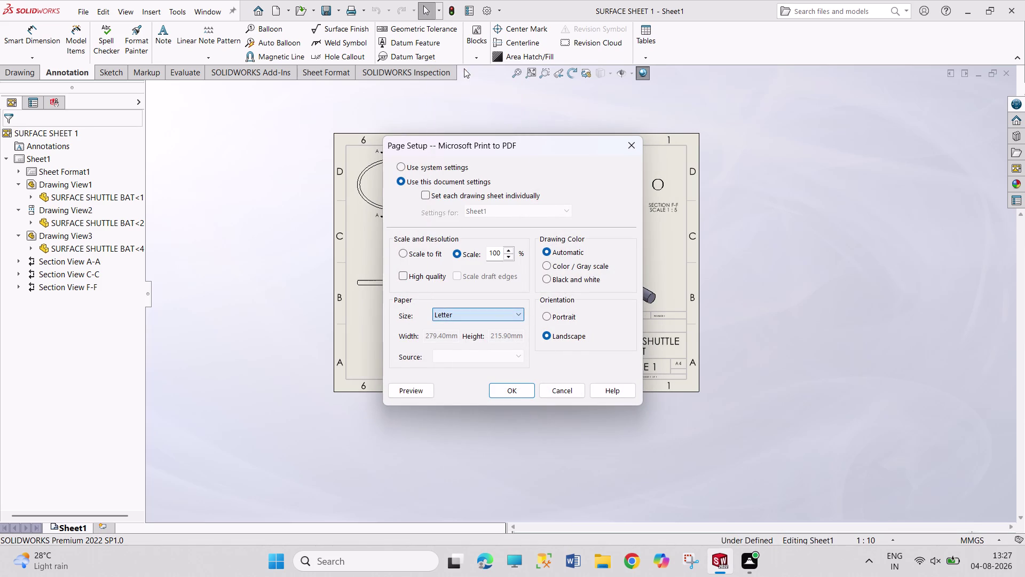
click(517, 391)
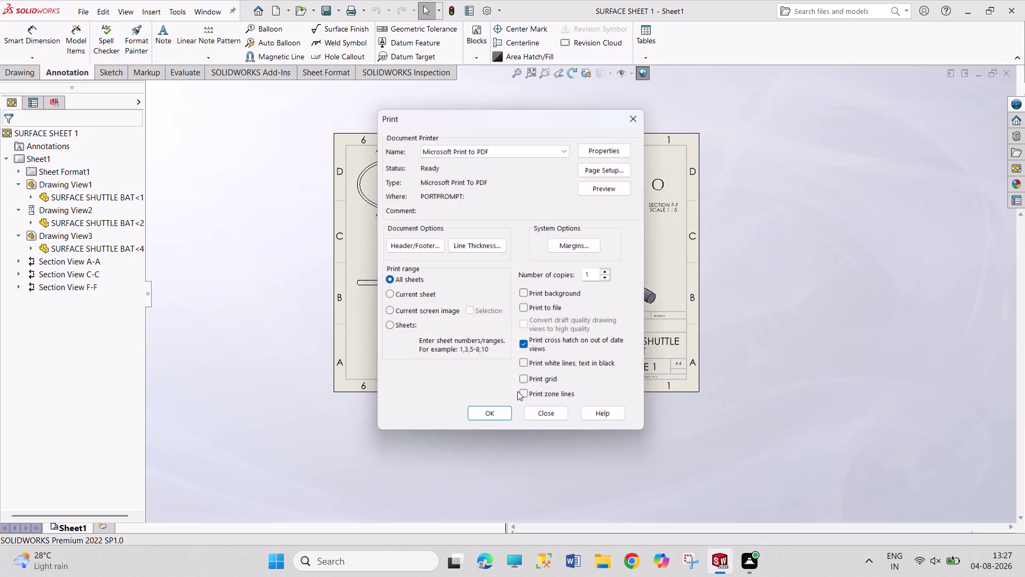
Recheck that the paper is A4, then confirm printing the sheet to PDF.
click(621, 169)
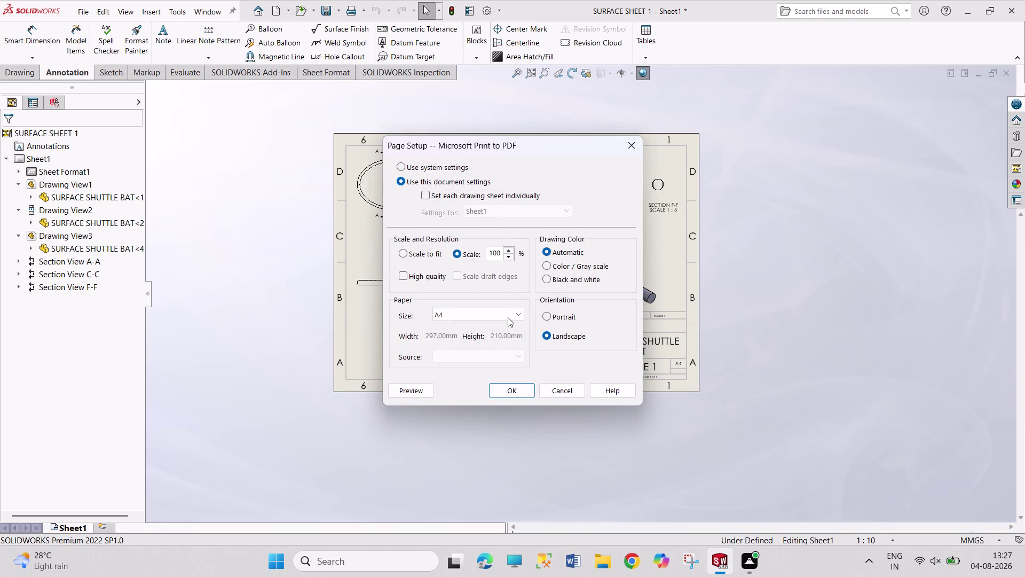
click(507, 318)
scroll(up, 3)
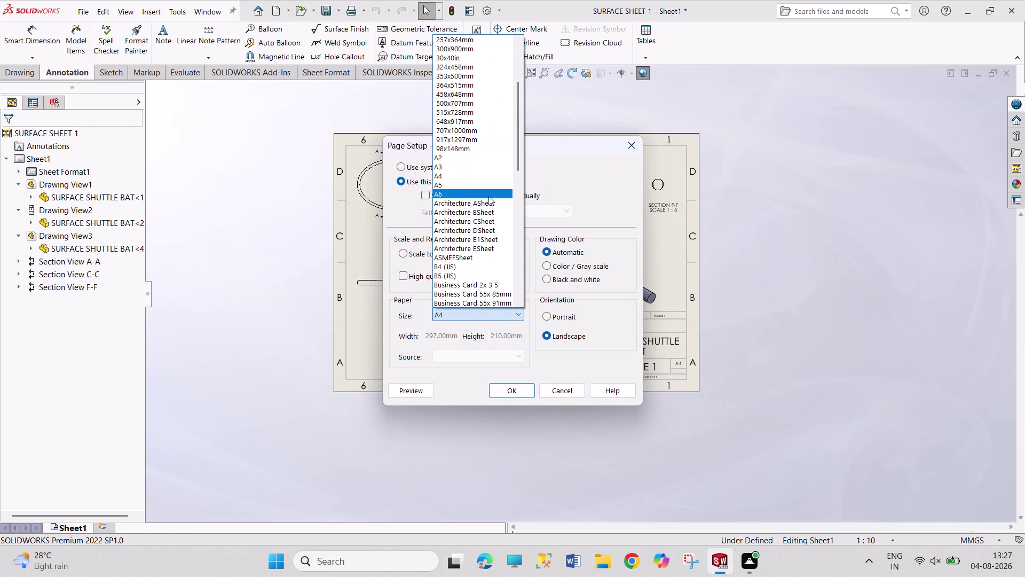
click(485, 177)
click(504, 395)
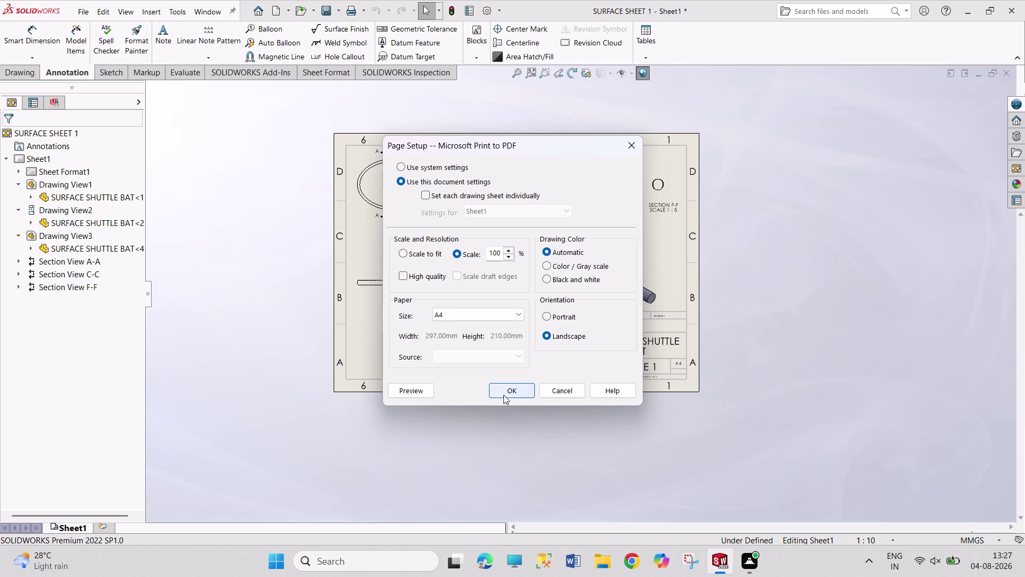
click(504, 423)
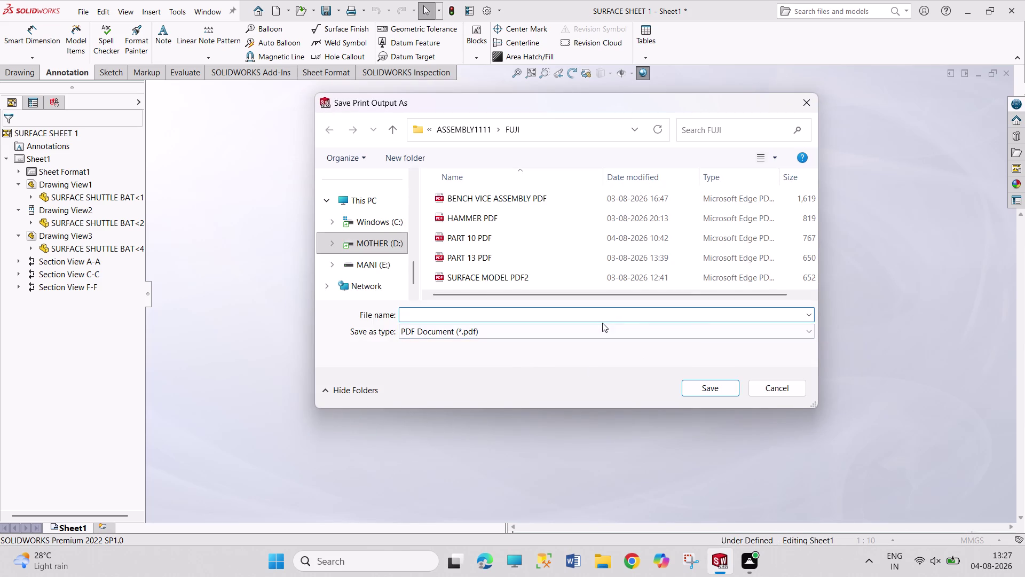
Save the PDF print output as 'SURFACE SHEET SHUTTLE BAT PDF'.
text(SUR)
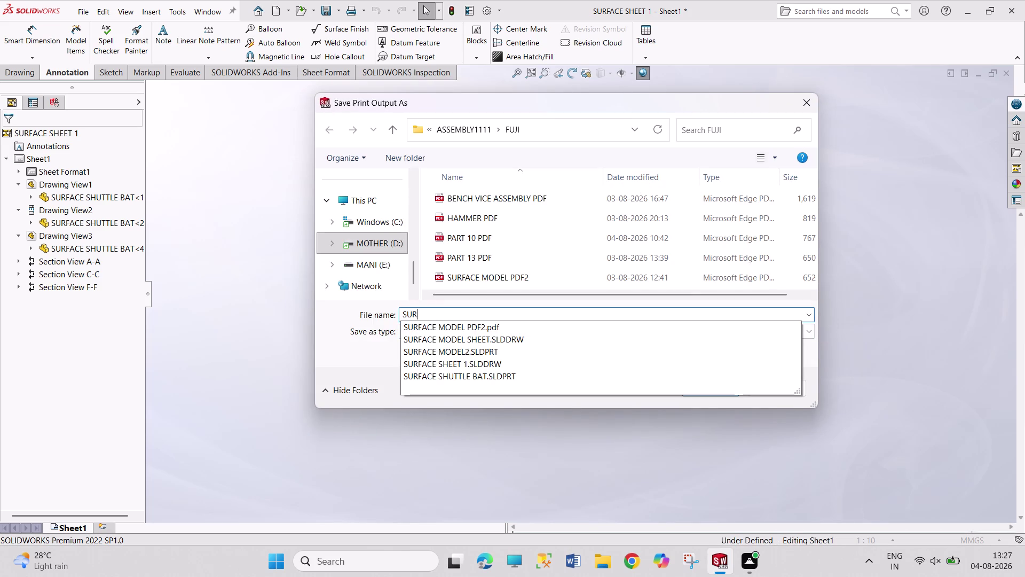
text(FACE S)
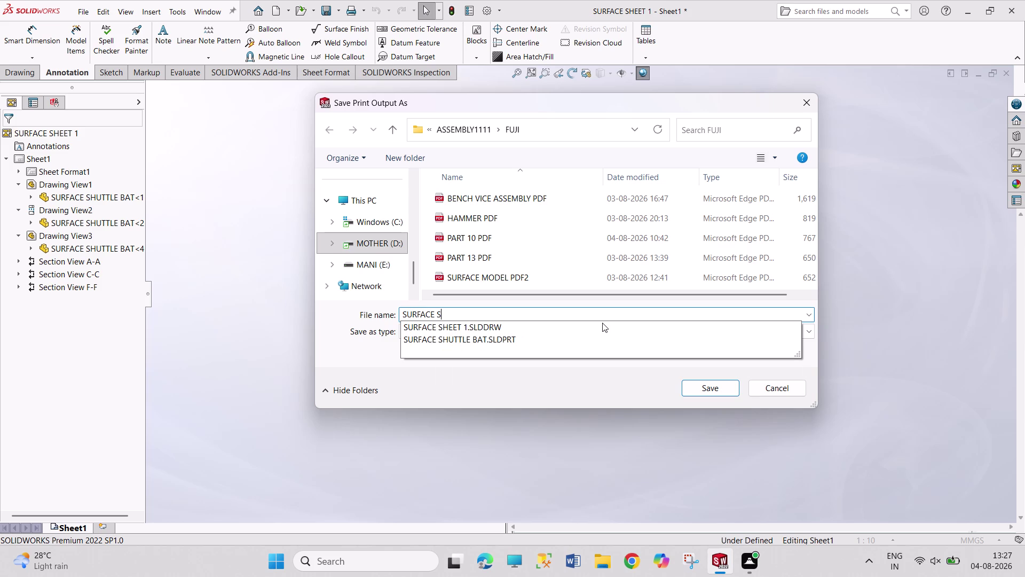
text(HEET)
key(space)
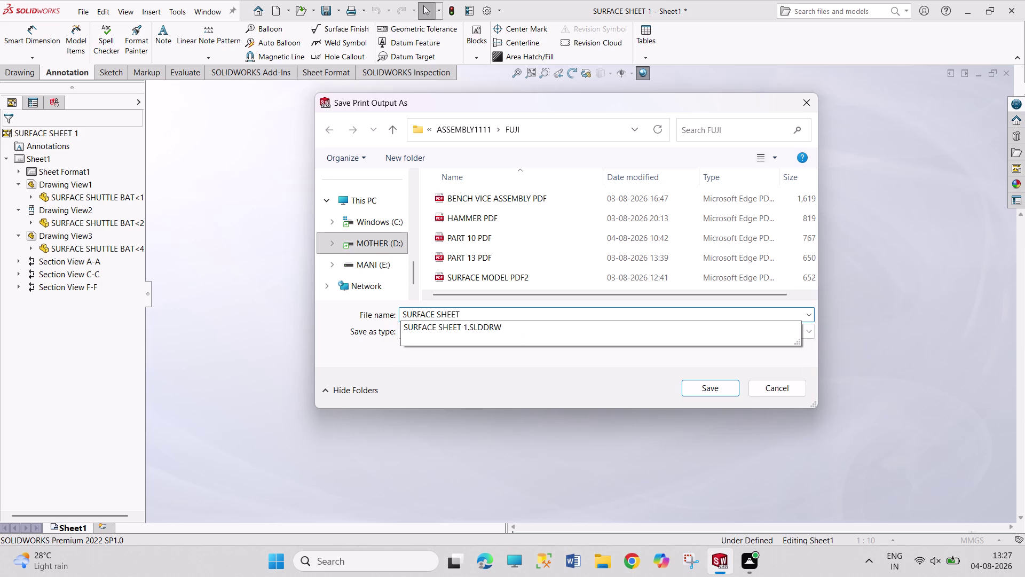
key(1)
key(BackSpace)
text(PDF)
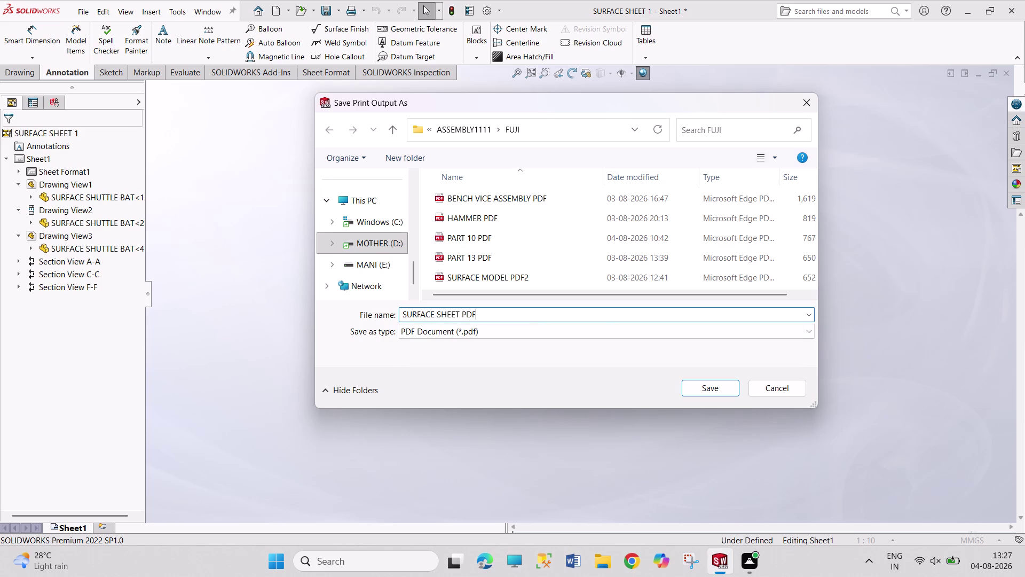
key(Left)
key(Left)
key(Left)
text(SHUTT)
text(LE BA)
text(R)
key(BackSpace)
text(T)
key(space)
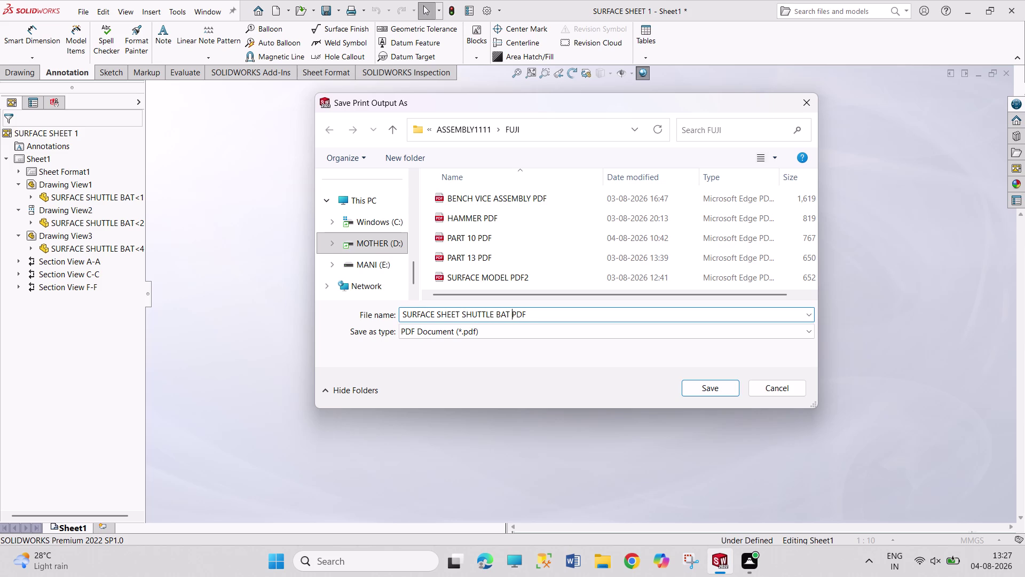
key(Return)
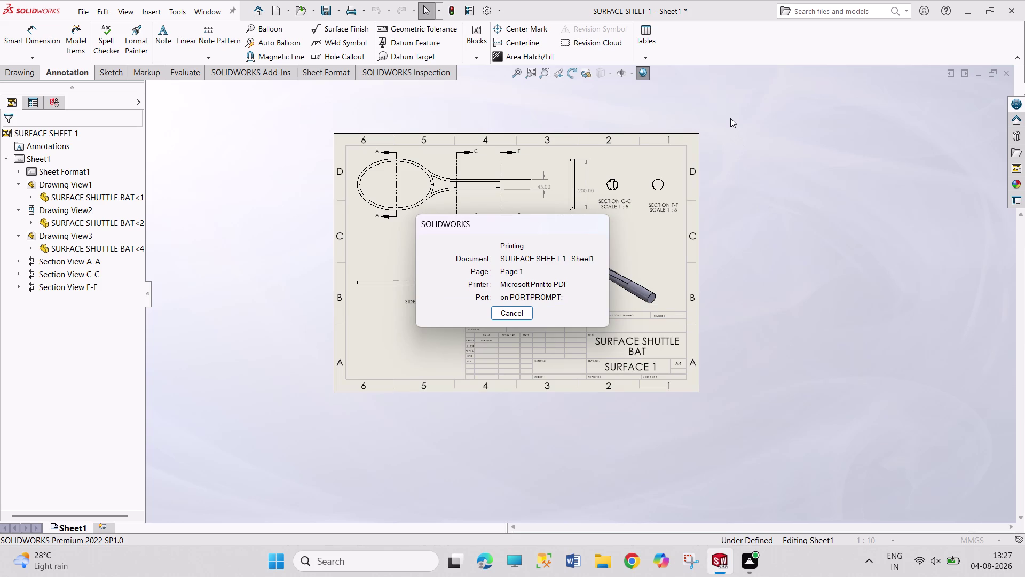
Drag across the drawing sheet area while the PDF print finishes.
drag(731, 118, 798, 254)
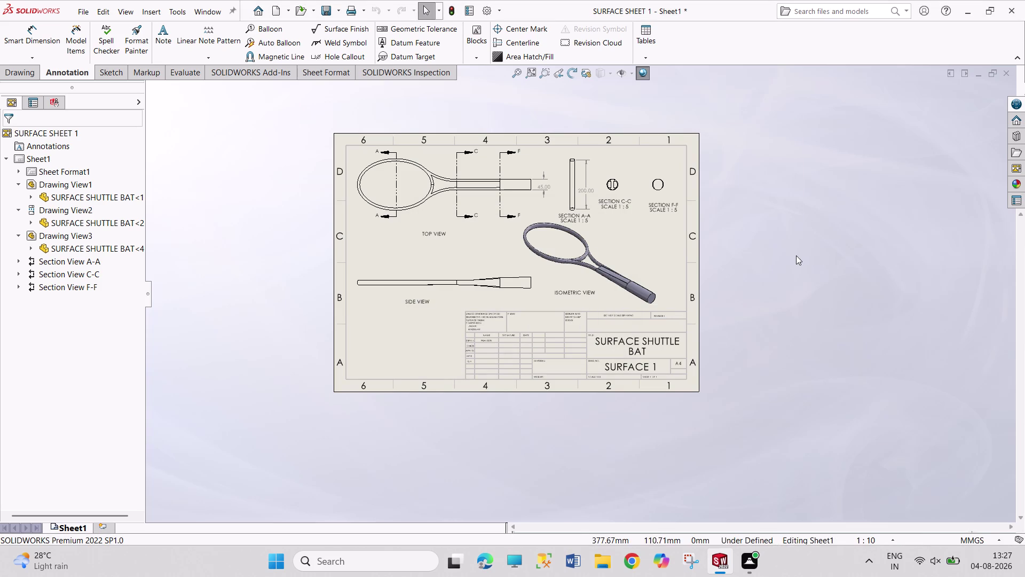
drag(747, 114, 841, 354)
drag(743, 128, 929, 395)
drag(736, 103, 850, 299)
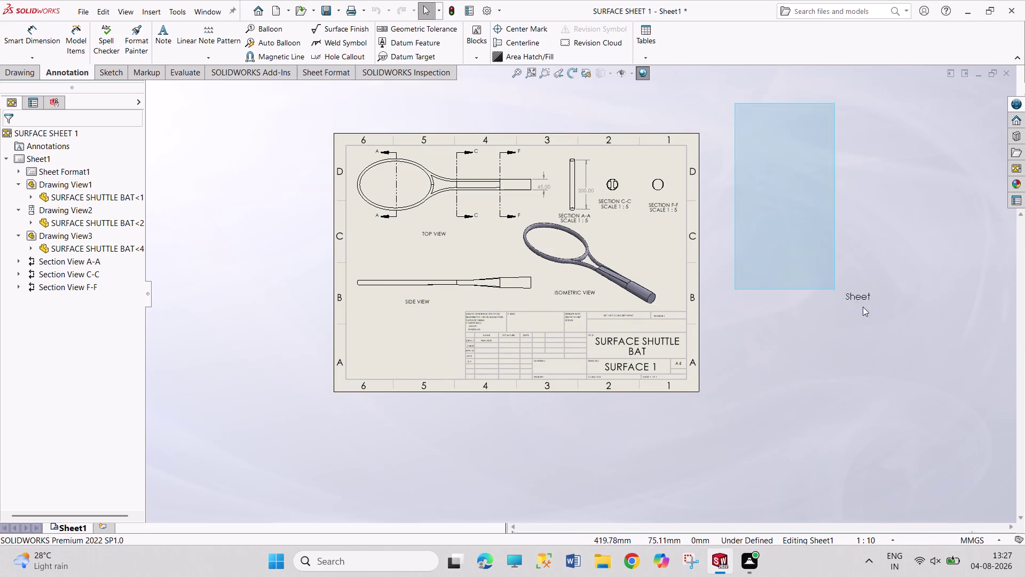
drag(850, 299, 891, 321)
drag(748, 117, 894, 405)
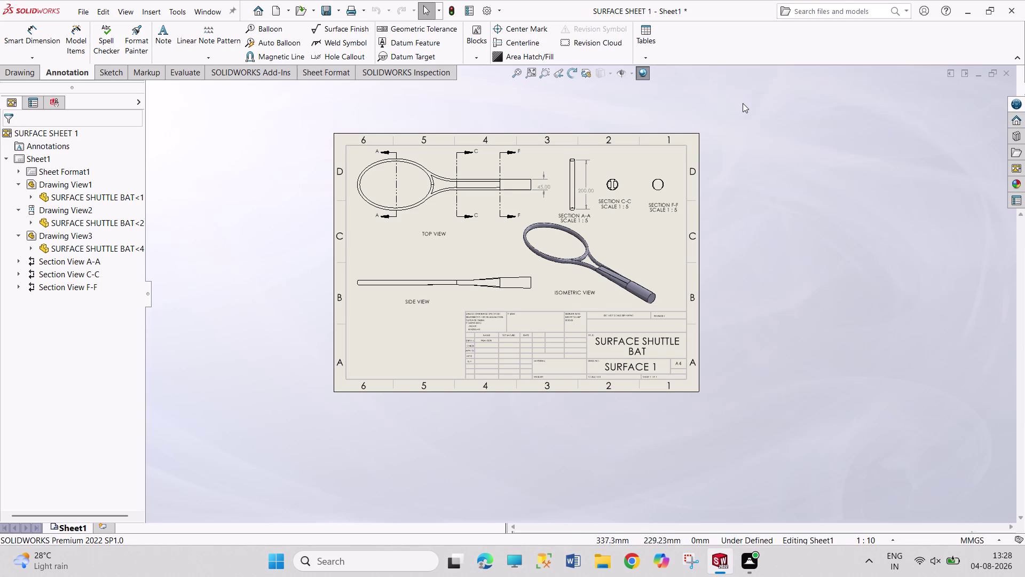
drag(741, 100, 847, 451)
drag(747, 91, 917, 447)
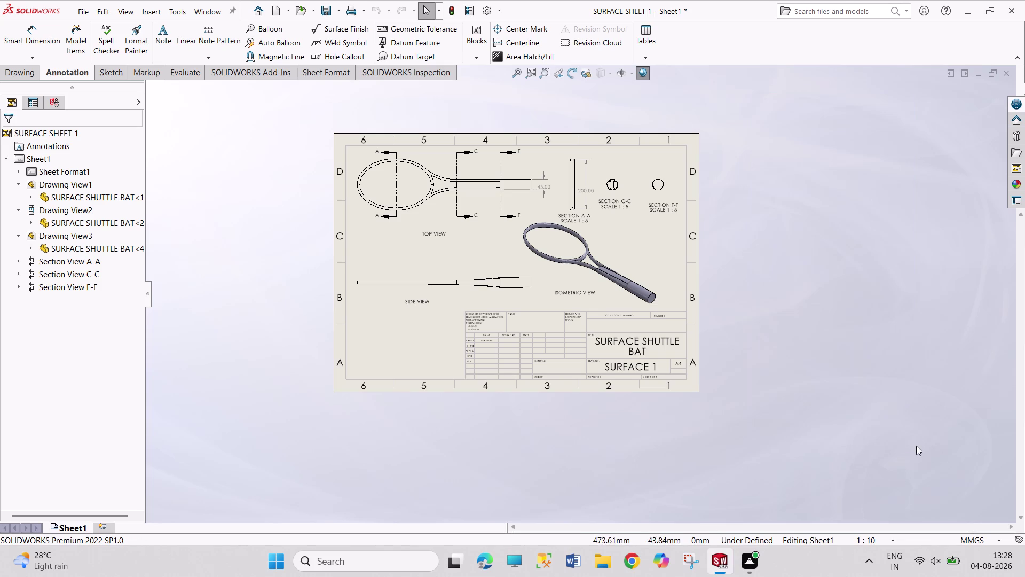